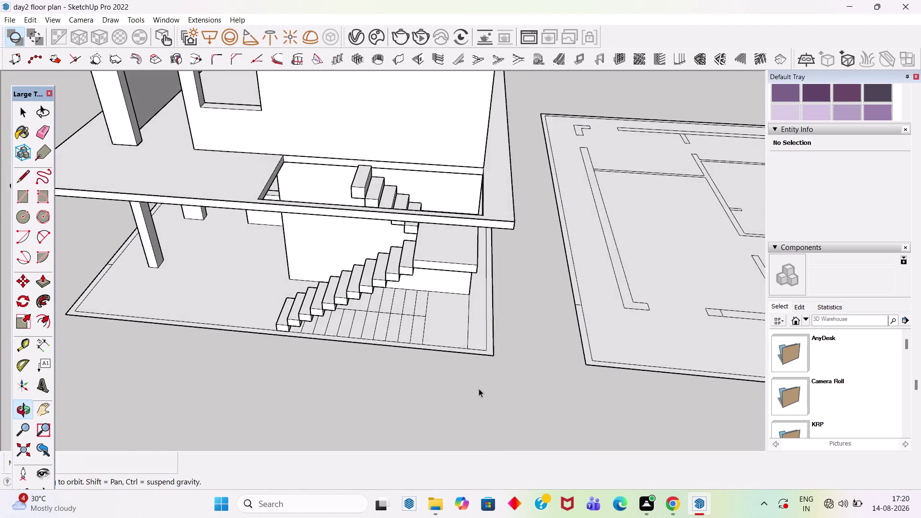
Zoom to the plinth corner under the stairs and place a guide along its edge.
scroll(up, 3)
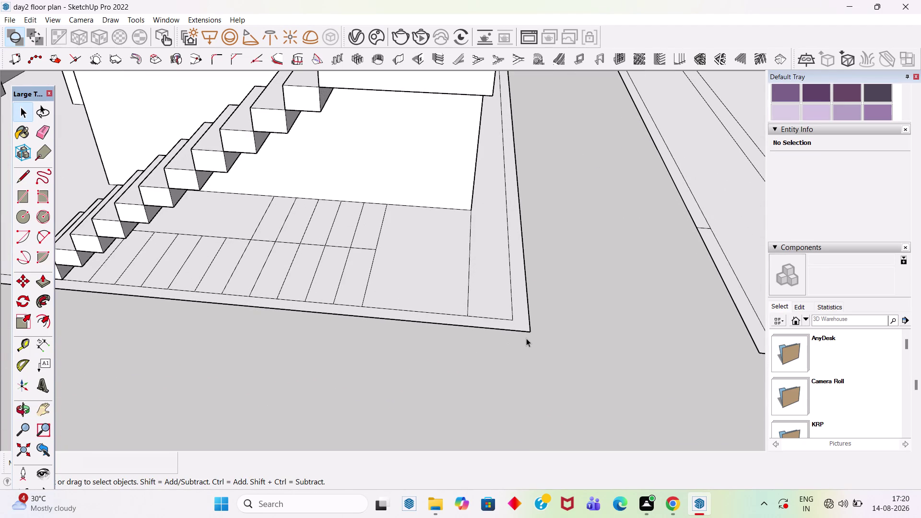
scroll(down, 3)
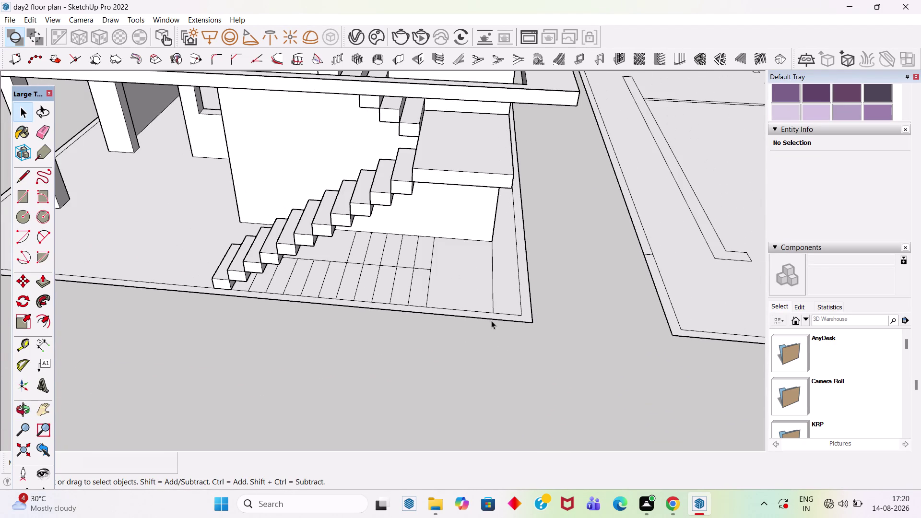
scroll(up, 3)
middle_drag(540, 277, 539, 283)
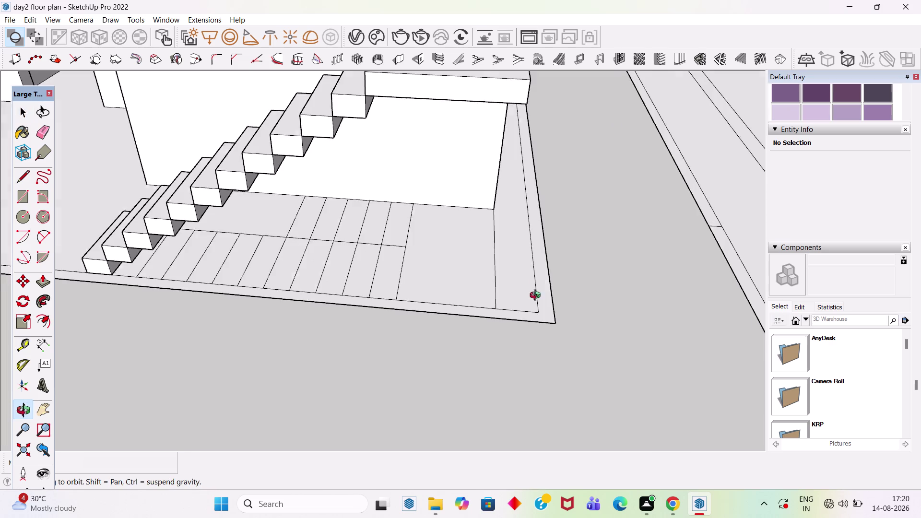
middle_drag(540, 283, 541, 346)
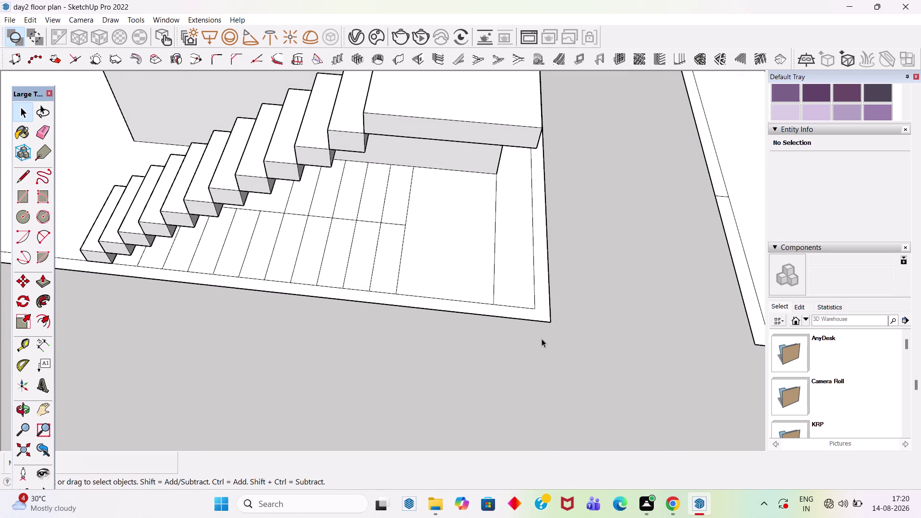
key(t)
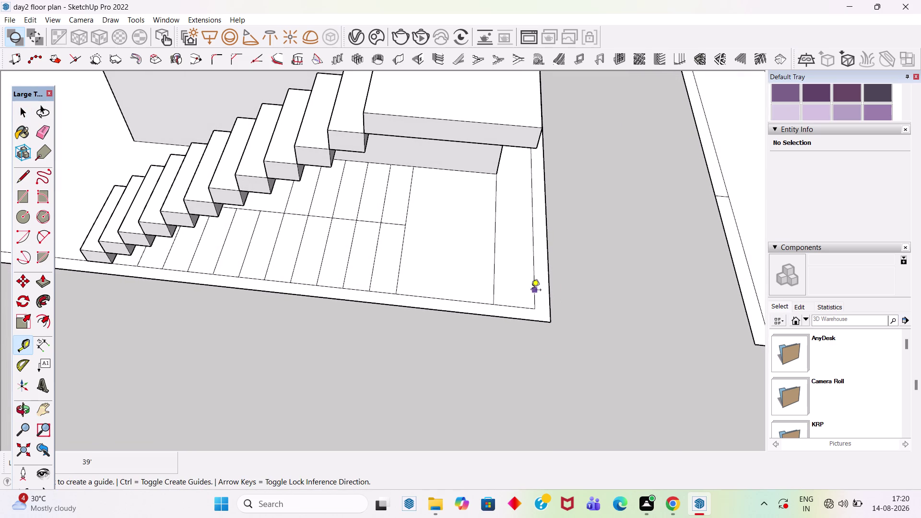
click(535, 292)
click(492, 305)
key(r)
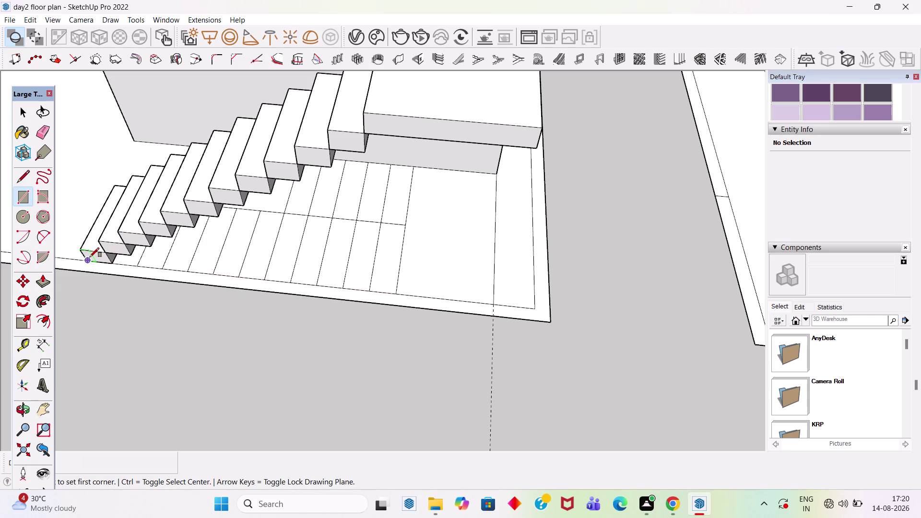
Draw a thin rectangular strip along the stair-side plinth edge.
click(90, 257)
click(494, 316)
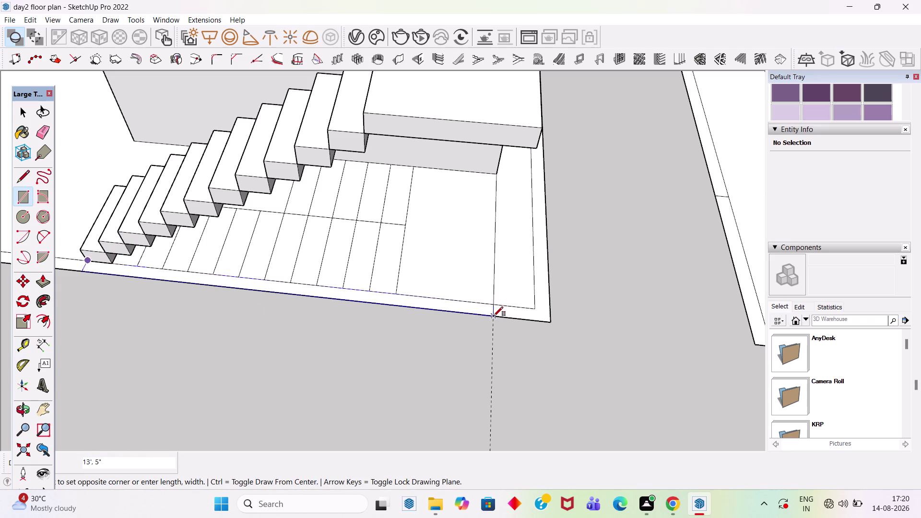
key(Escape)
key(Escape)
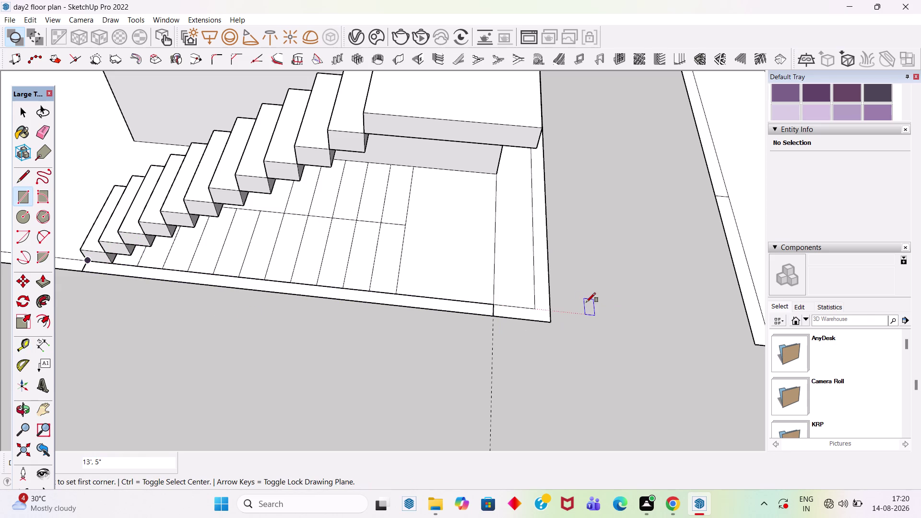
Push/Pull the strip up into a wall reaching the top roof slab.
key(p)
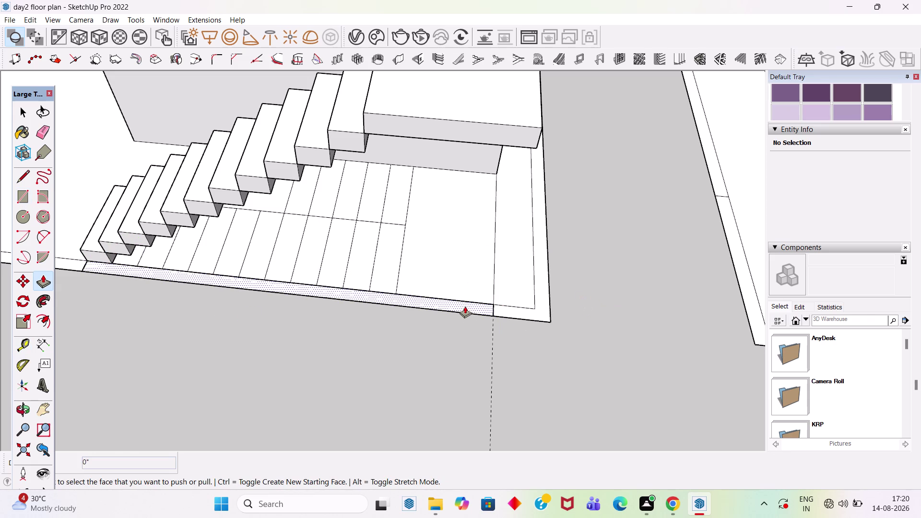
click(469, 309)
click(468, 307)
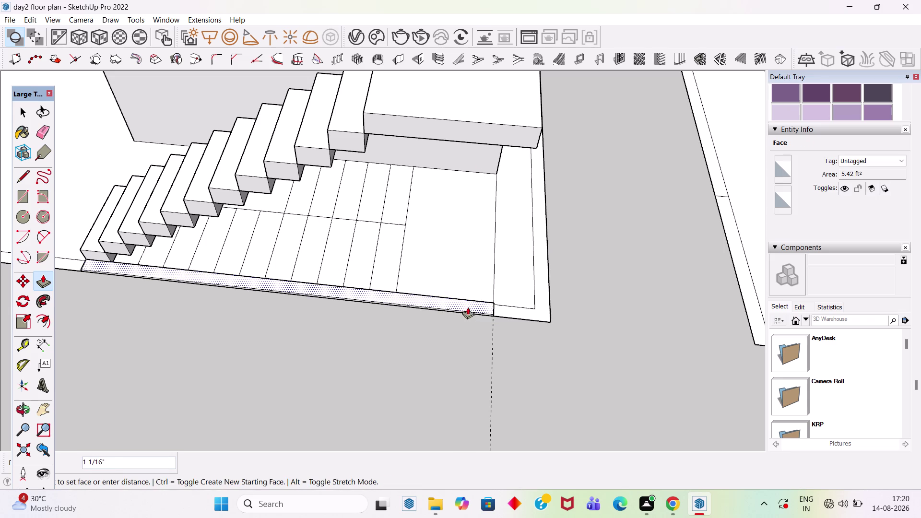
scroll(down, 3)
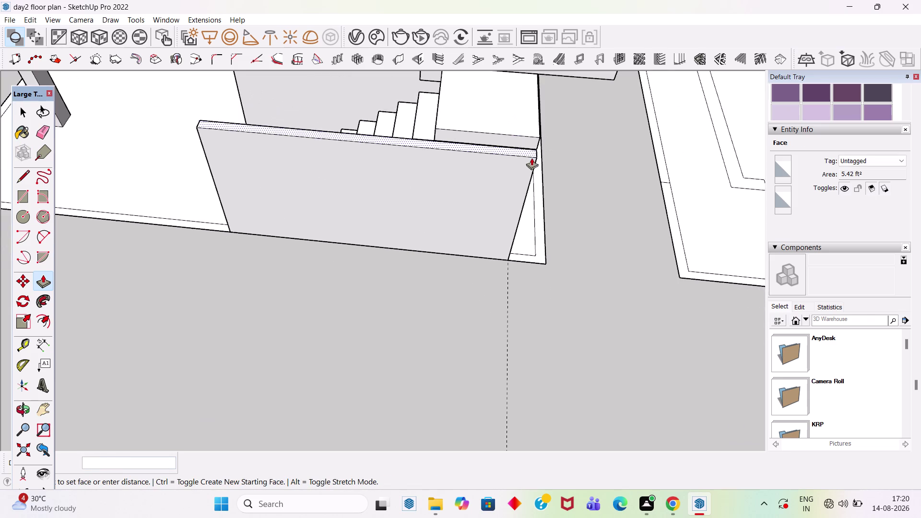
middle_drag(525, 160, 457, 44)
scroll(down, 3)
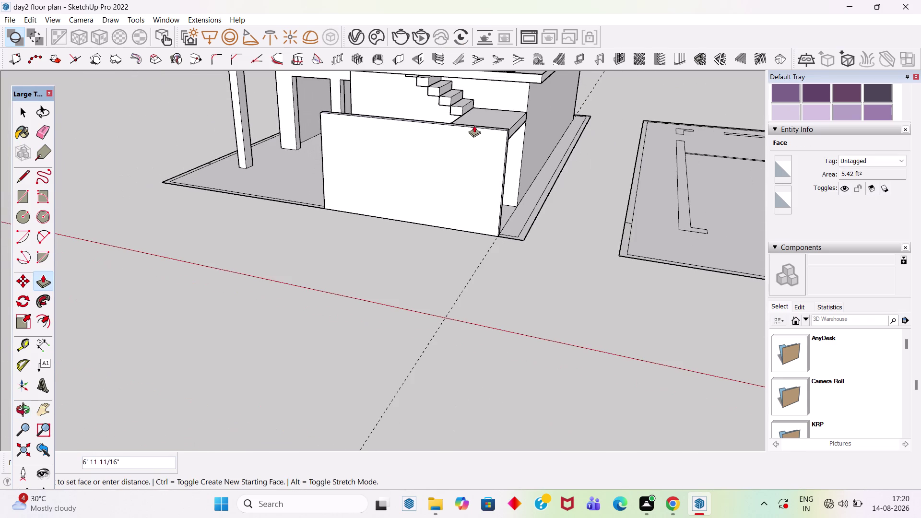
scroll(down, 3)
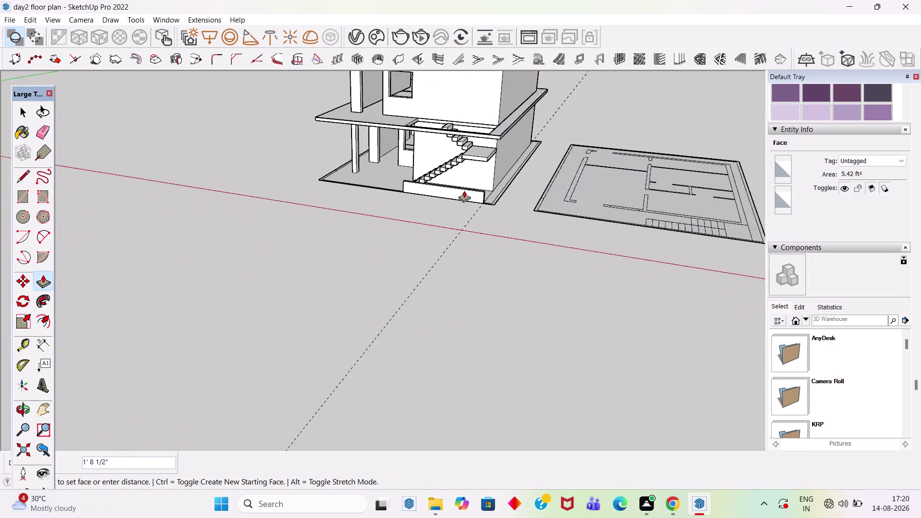
scroll(down, 3)
scroll(up, 3)
scroll(down, 3)
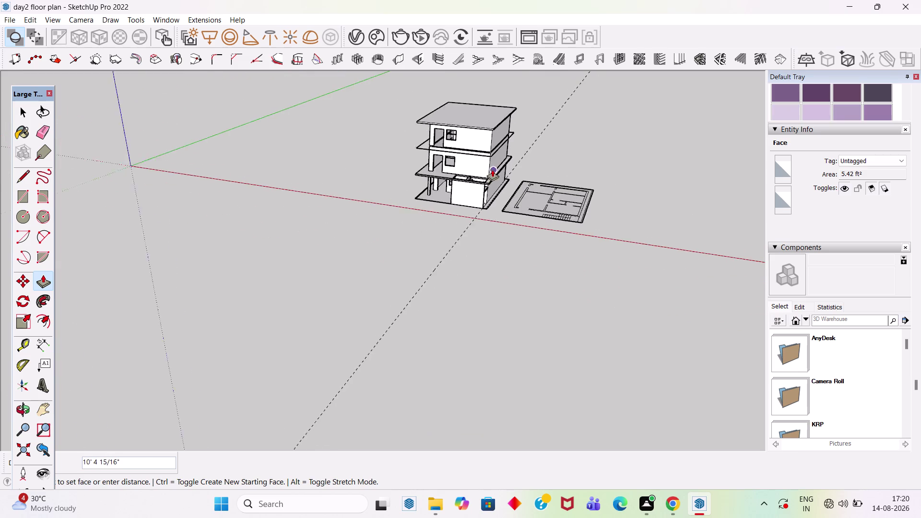
scroll(up, 3)
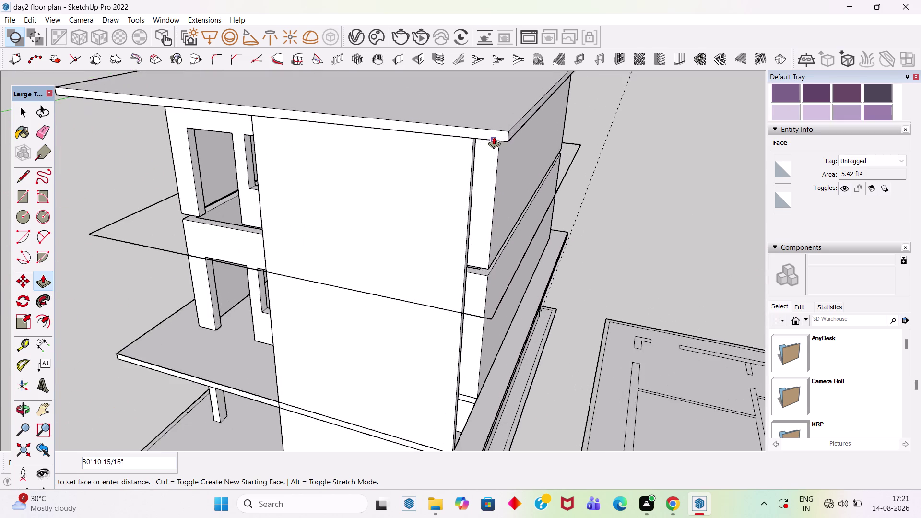
scroll(up, 3)
click(499, 129)
Extend the wall's top face 3' higher above the roof slab.
middle_drag(489, 119, 484, 192)
scroll(up, 3)
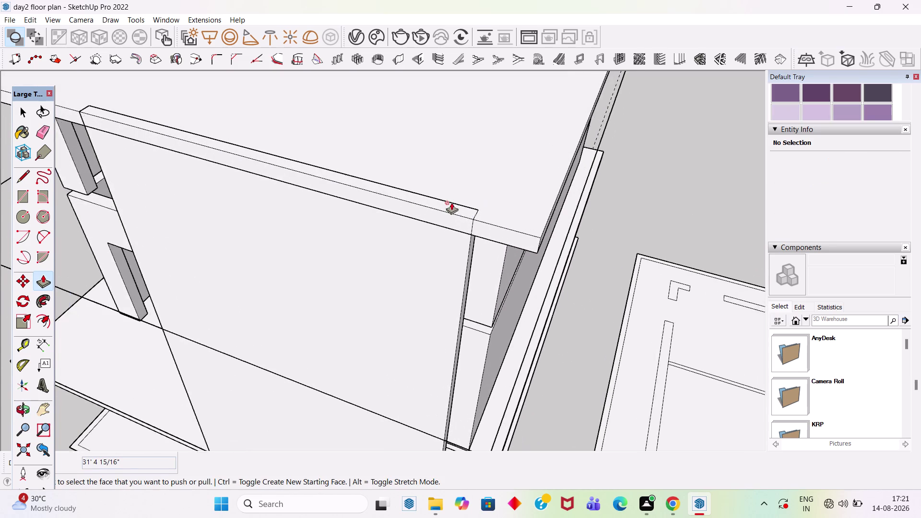
click(461, 213)
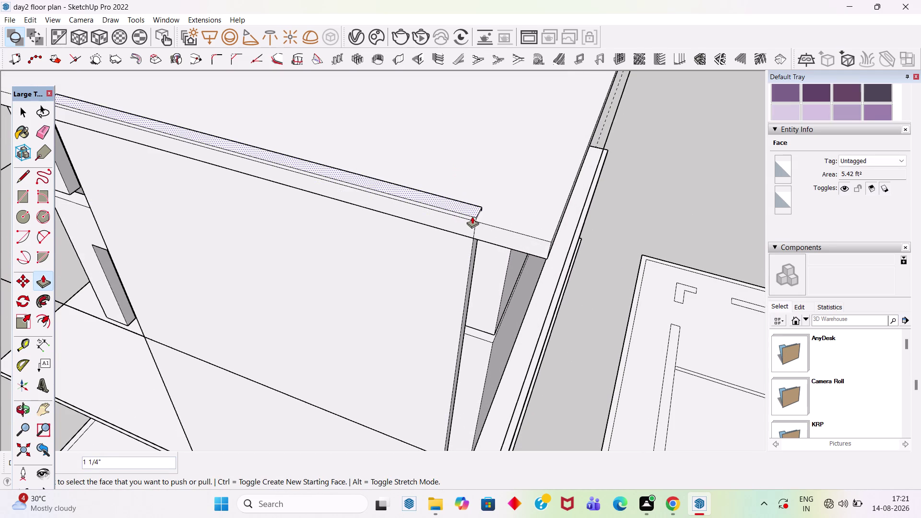
key(ctrl+z)
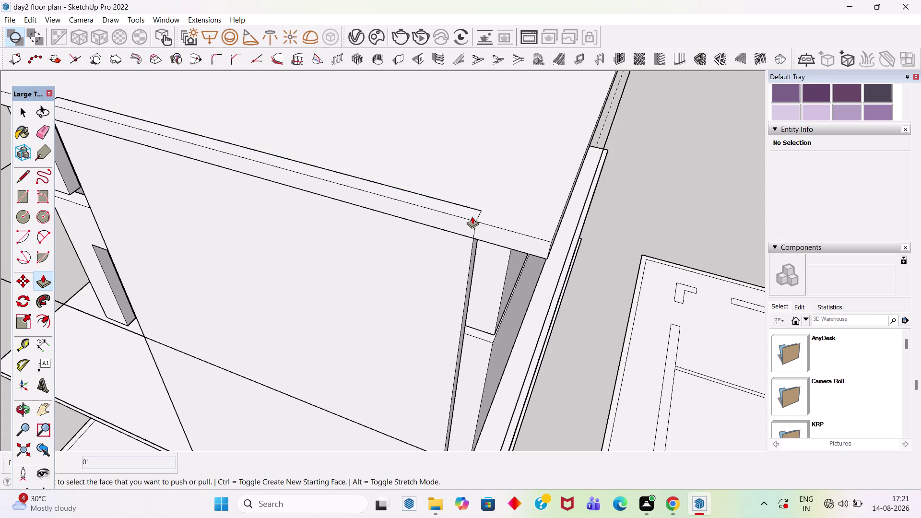
click(473, 216)
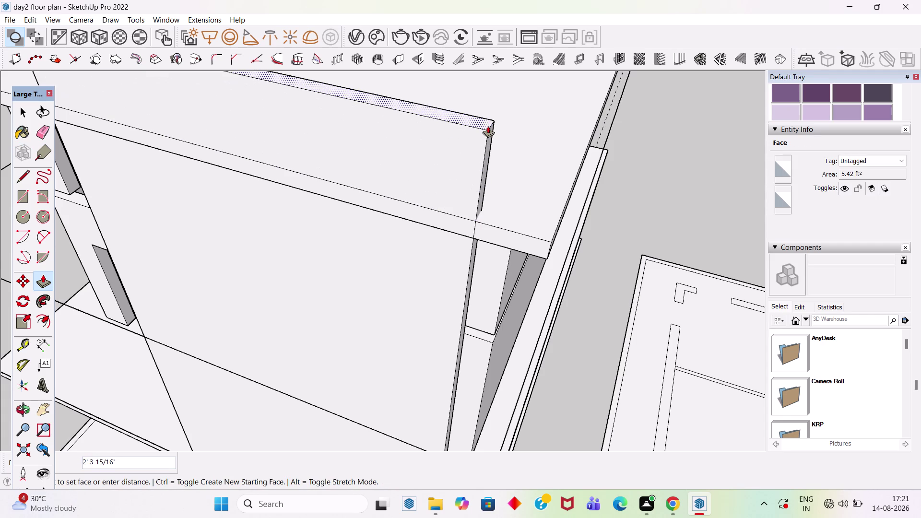
key(3)
key(apostrophe)
key(Return)
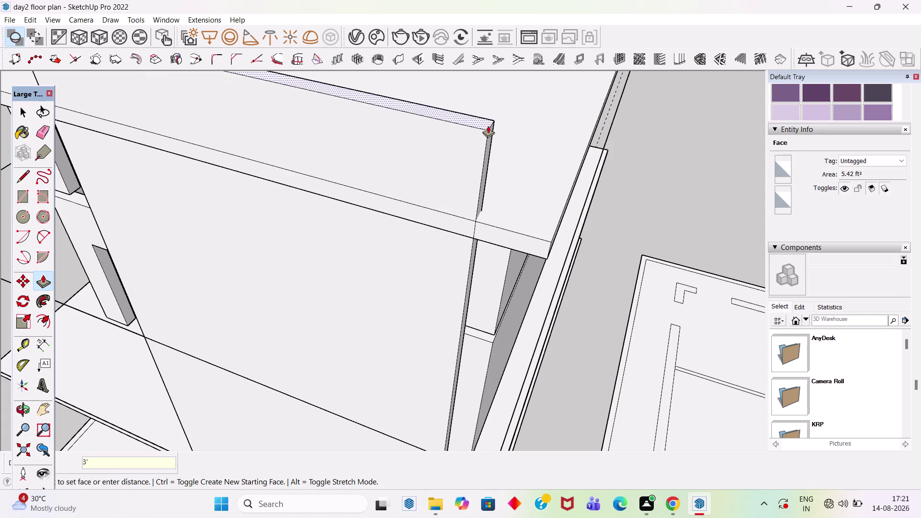
scroll(down, 3)
middle_drag(497, 320, 506, 200)
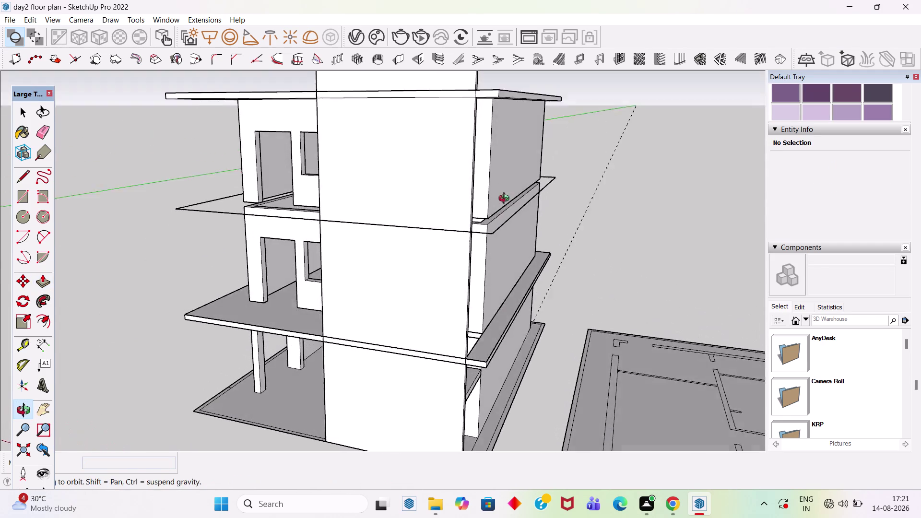
middle_drag(506, 199, 508, 189)
scroll(down, 3)
scroll(down, 3)
middle_drag(475, 308, 589, 217)
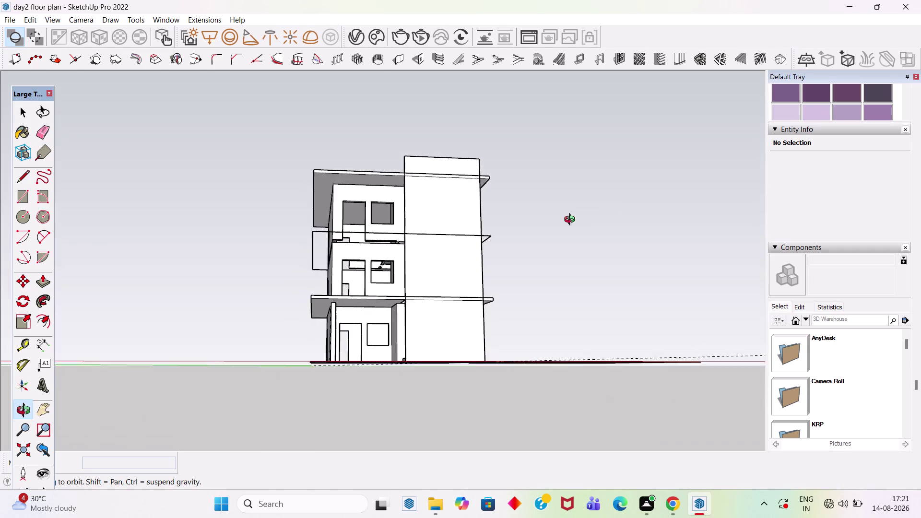
middle_drag(589, 217, 616, 287)
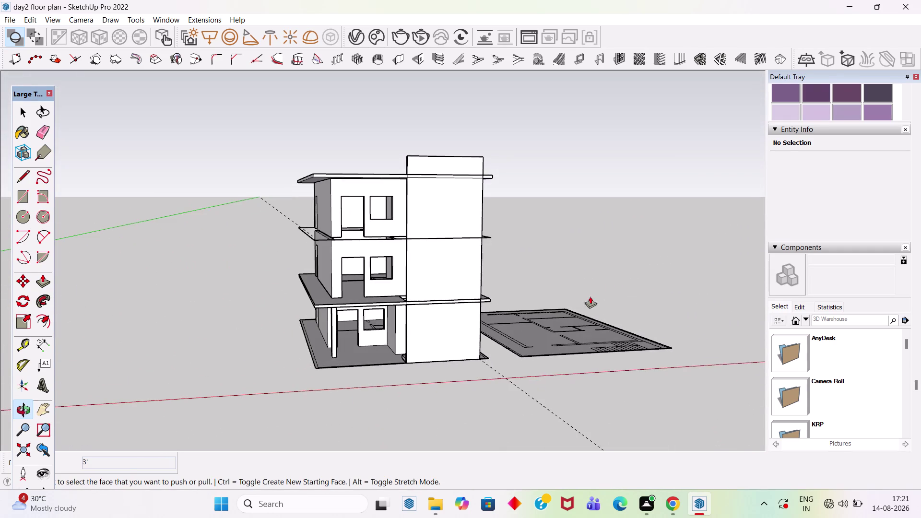
scroll(up, 3)
scroll(down, 3)
middle_drag(456, 333, 426, 300)
click(550, 251)
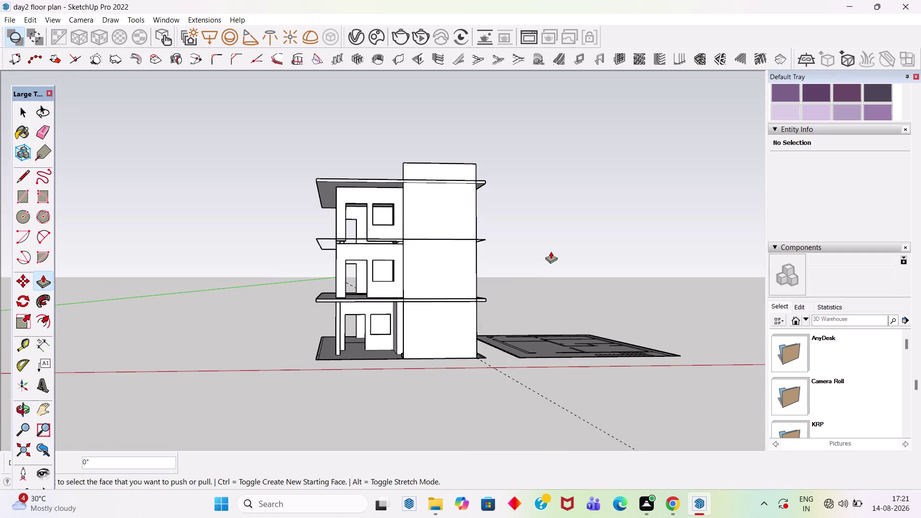
scroll(up, 3)
middle_drag(547, 268, 146, 374)
scroll(up, 3)
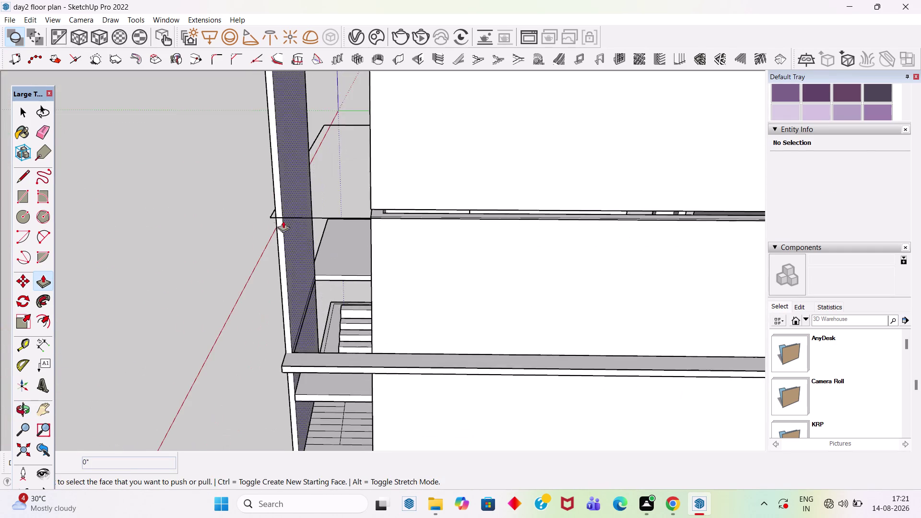
scroll(up, 3)
middle_drag(295, 231, 374, 318)
scroll(up, 3)
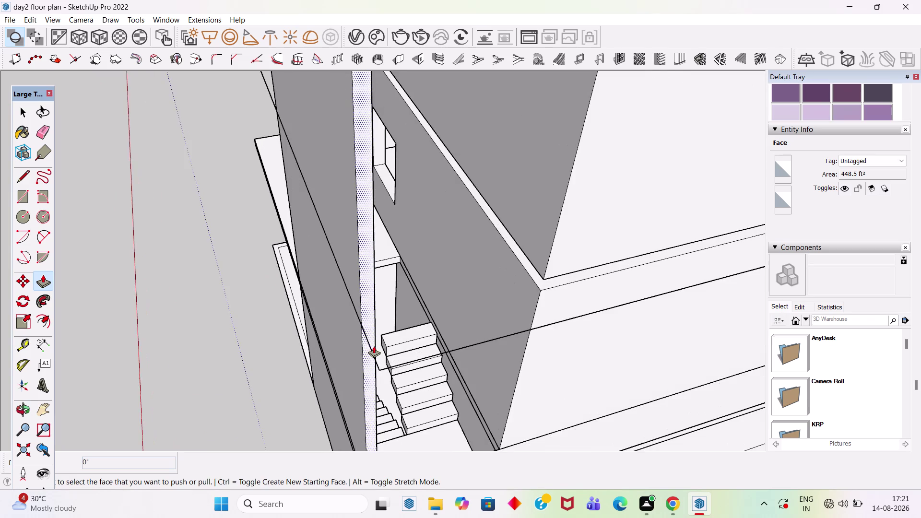
scroll(up, 3)
middle_click(381, 348)
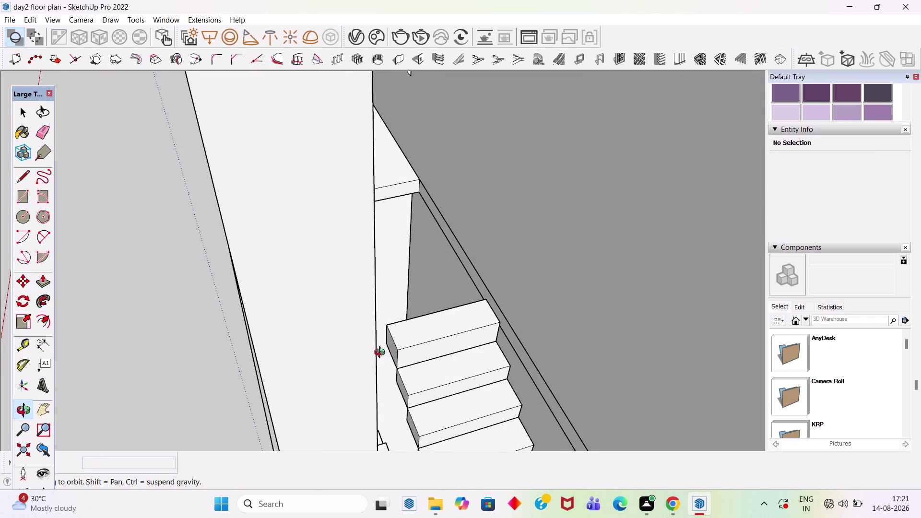
scroll(down, 3)
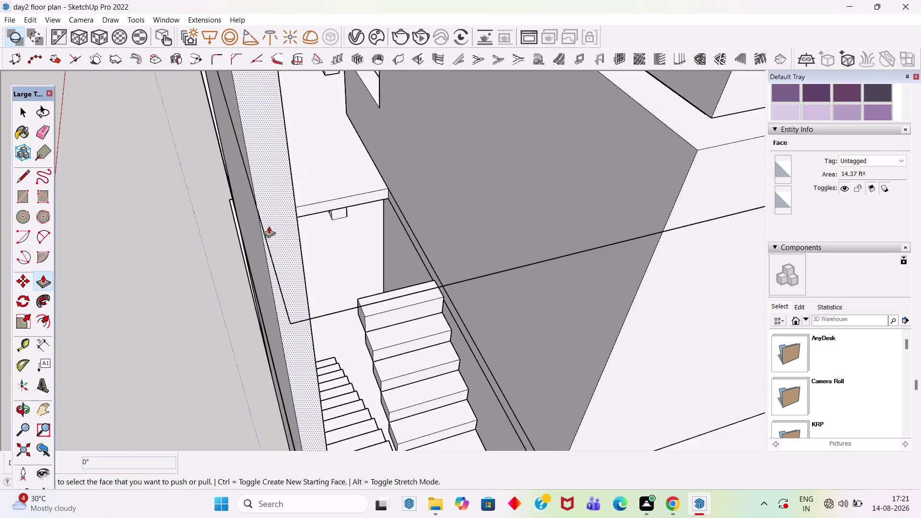
scroll(down, 3)
scroll(down, 3)
middle_drag(312, 234, 485, 192)
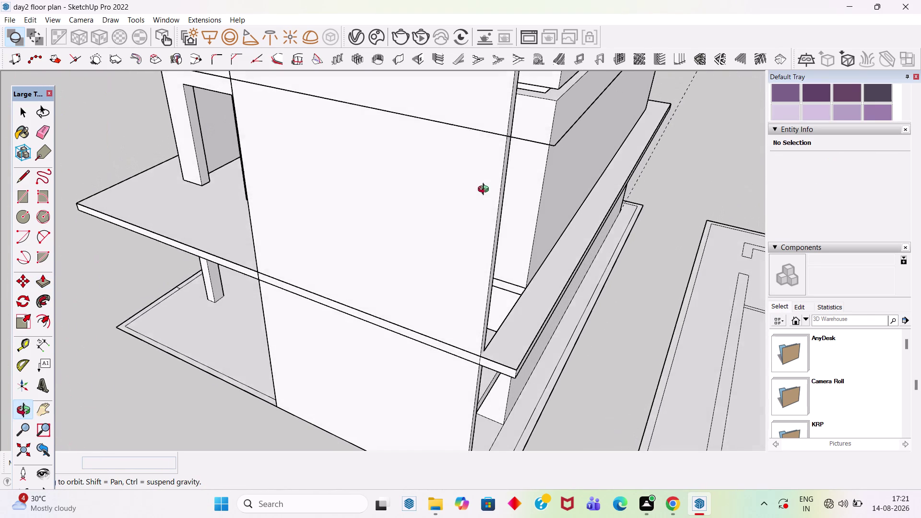
middle_drag(485, 192, 486, 188)
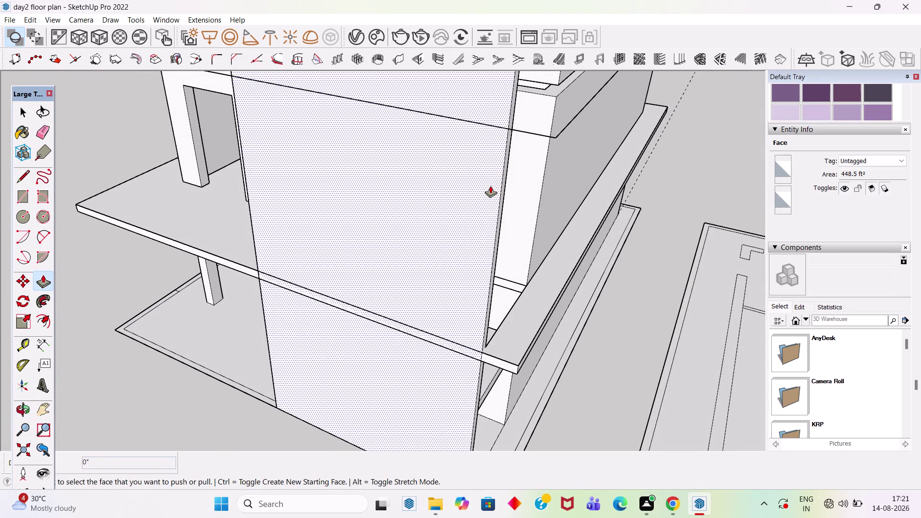
scroll(down, 3)
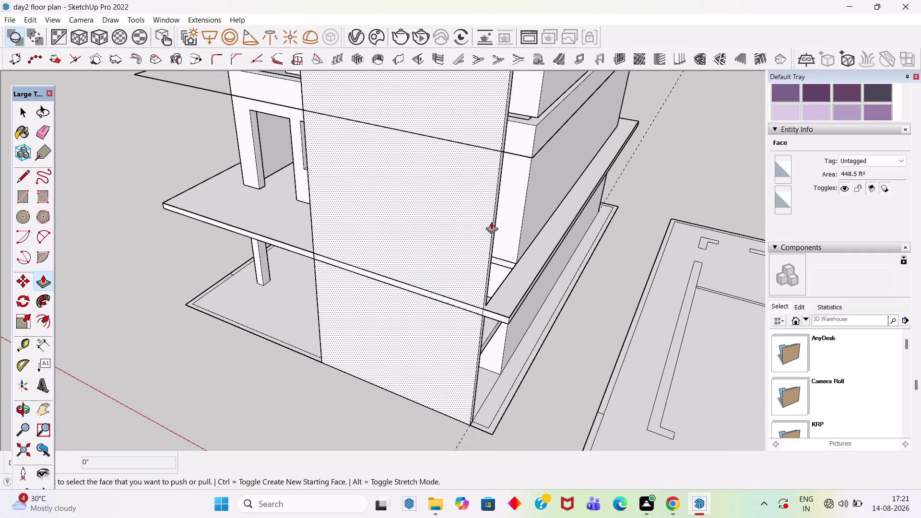
scroll(down, 3)
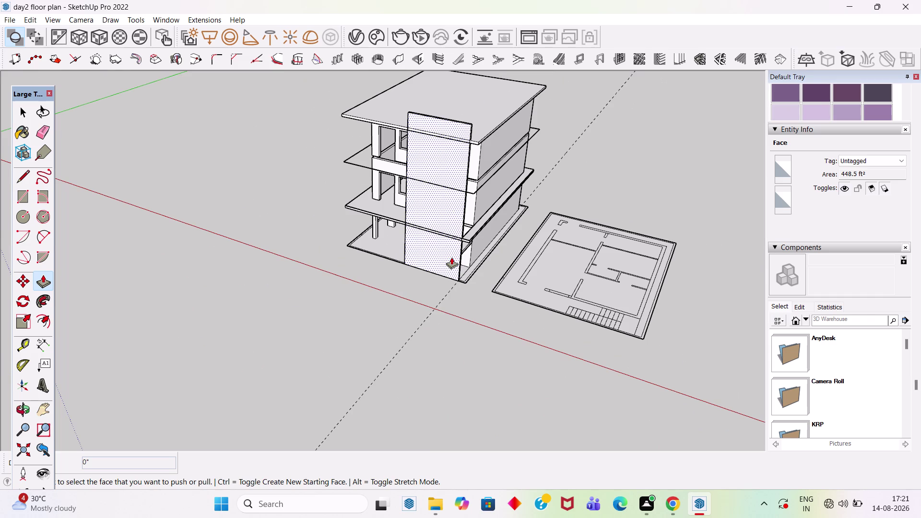
Select the narrow ledge's face and long edge at the wall joint.
key(space)
scroll(up, 3)
scroll(down, 3)
double_click(480, 255)
scroll(up, 3)
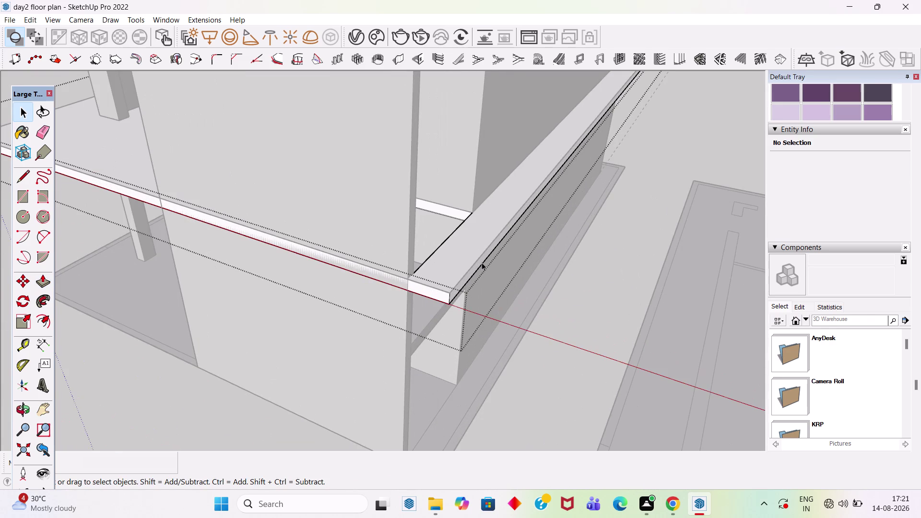
click(482, 262)
scroll(up, 3)
click(458, 284)
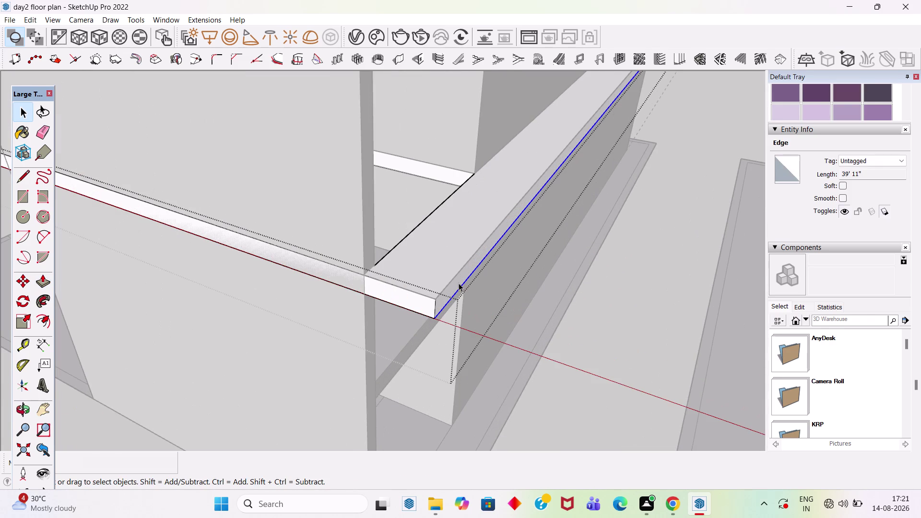
Push the narrow ledge face back to where it meets the wall.
key(p)
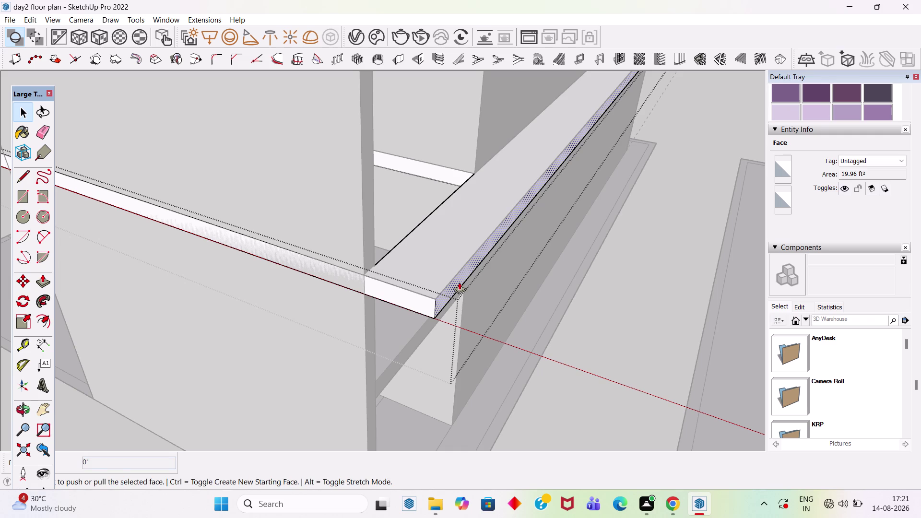
click(435, 281)
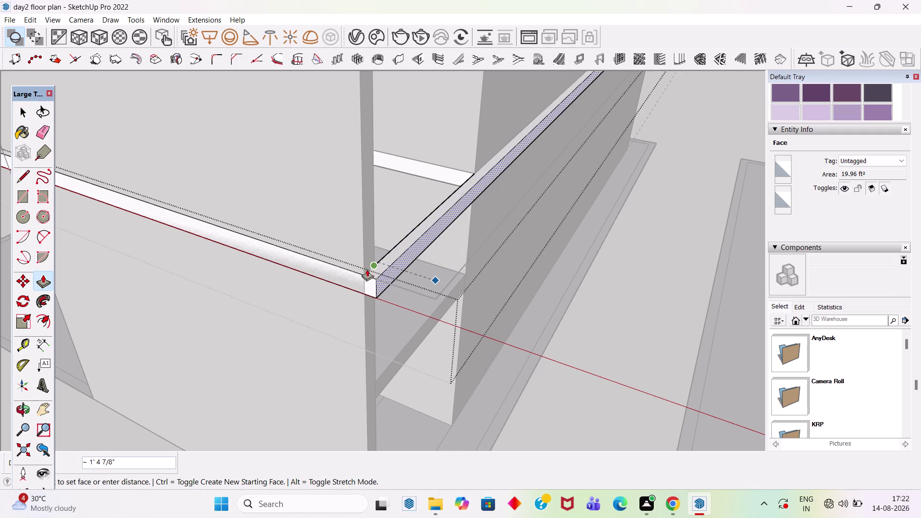
scroll(up, 3)
click(357, 233)
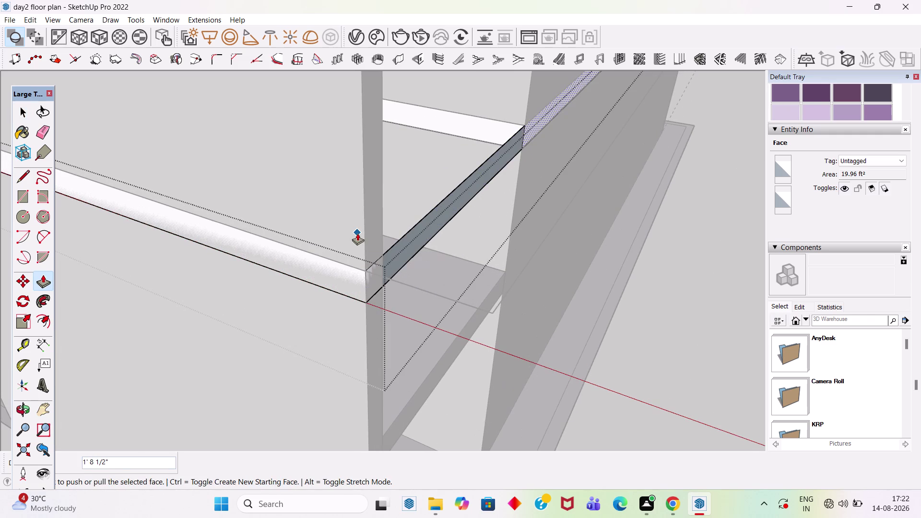
scroll(down, 3)
key(space)
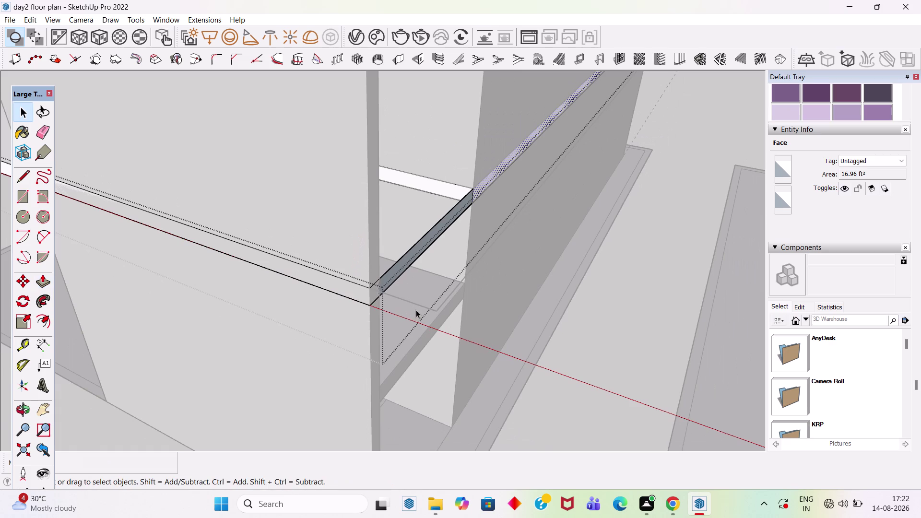
Erase the two leftover edges at the ledge-wall joint and inspect it.
key(e)
scroll(up, 3)
click(429, 232)
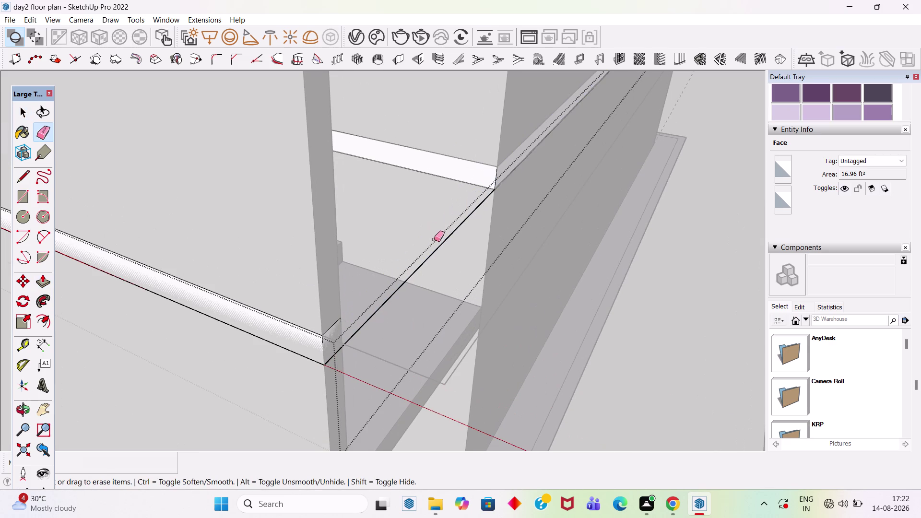
click(440, 247)
scroll(down, 3)
scroll(up, 3)
scroll(down, 3)
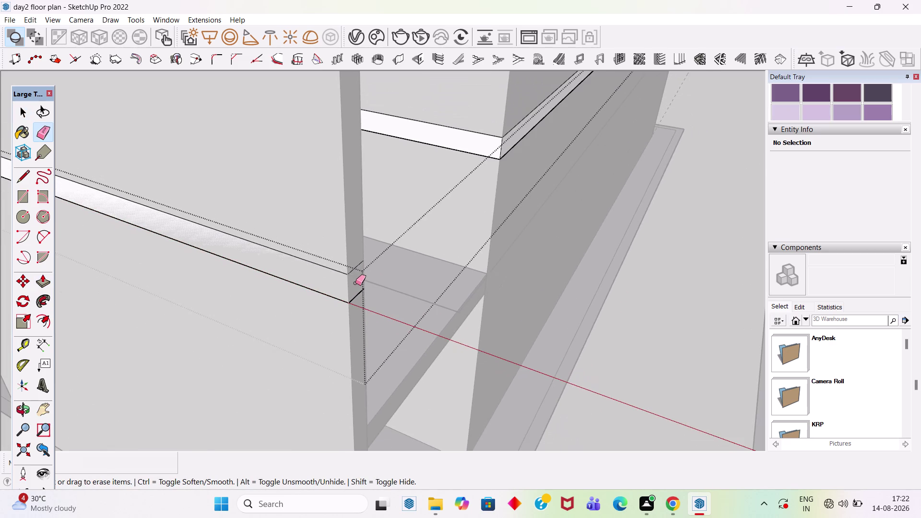
scroll(down, 3)
scroll(down, 3)
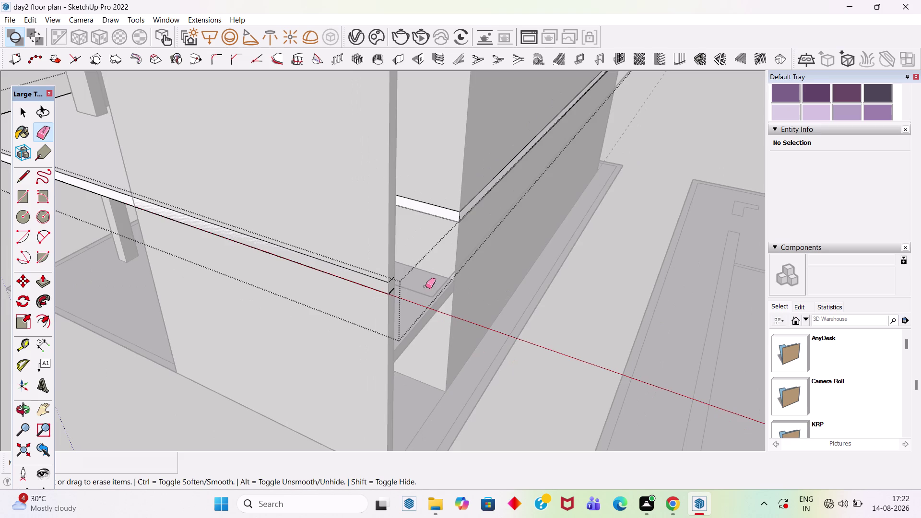
scroll(up, 3)
scroll(down, 3)
middle_drag(379, 243, 127, 213)
scroll(up, 3)
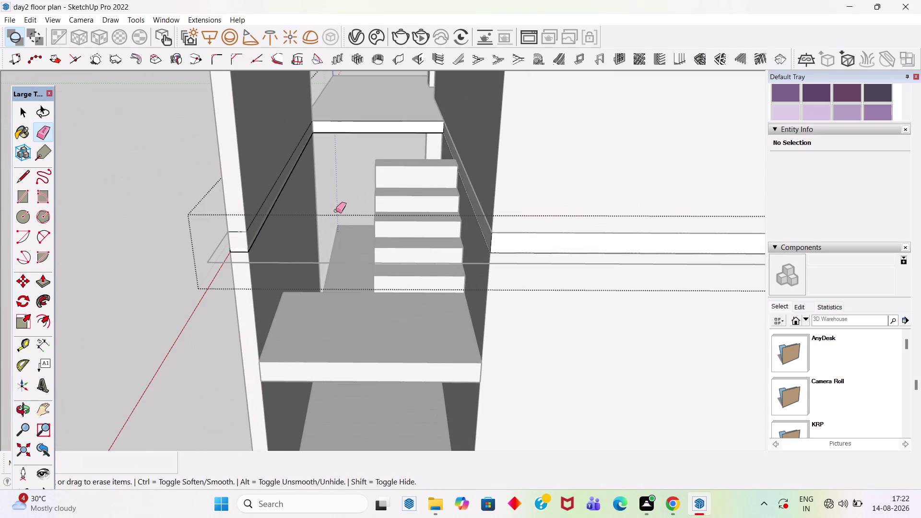
key(space)
scroll(up, 3)
Draw a vertical line at the wall corner, splitting the slab edge face.
middle_drag(277, 229, 410, 226)
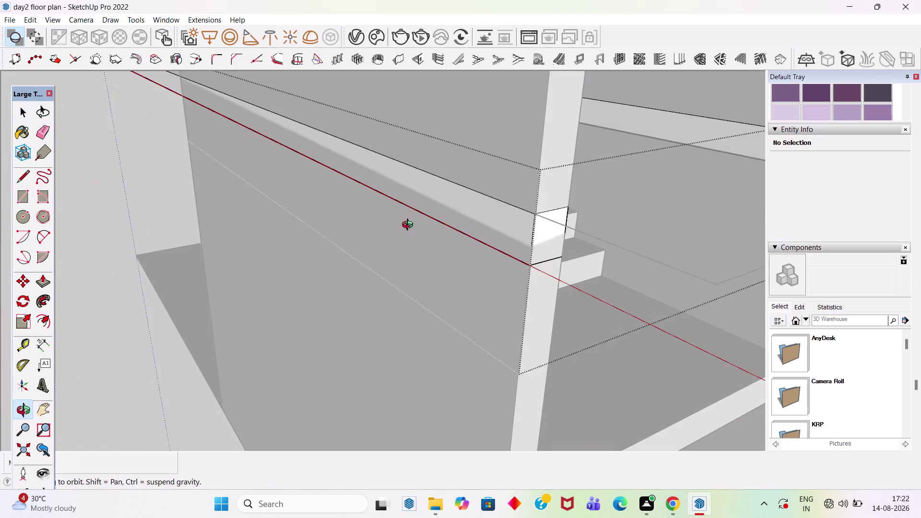
middle_drag(410, 226, 408, 224)
click(461, 208)
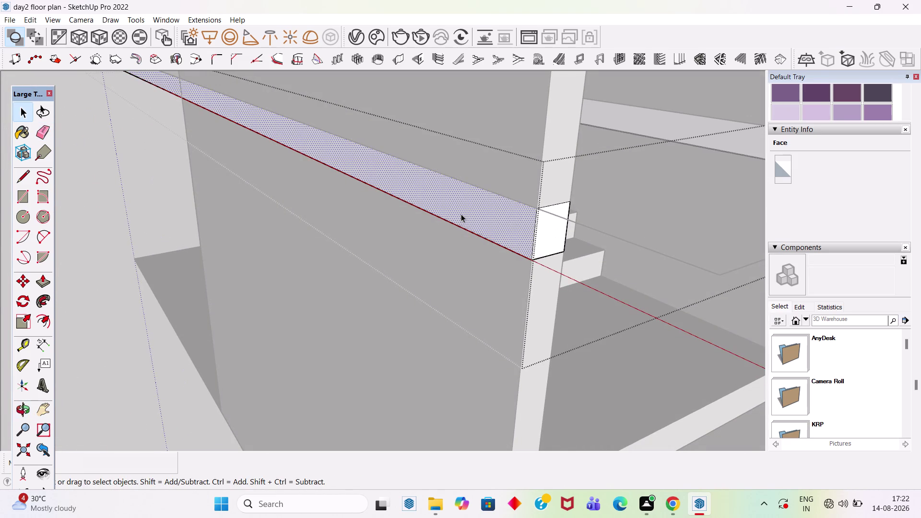
scroll(down, 3)
middle_drag(366, 205, 721, 221)
scroll(down, 3)
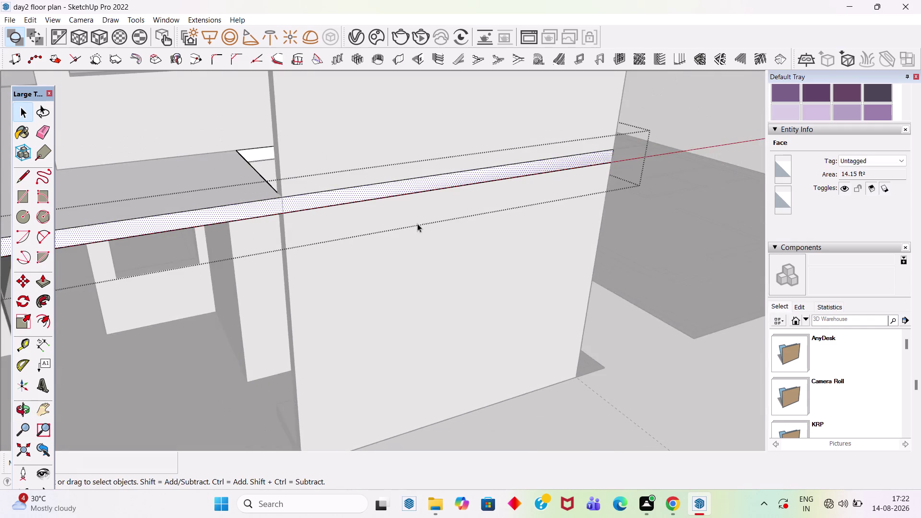
scroll(up, 3)
key(l)
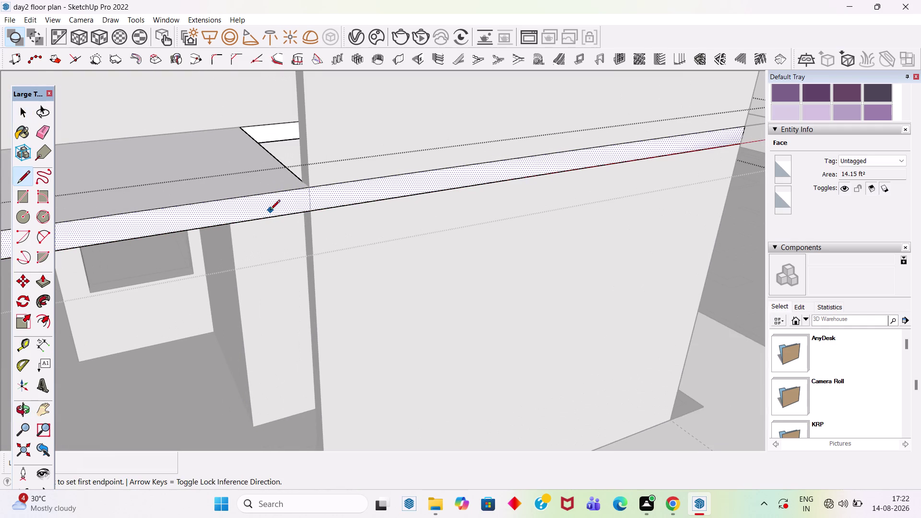
click(309, 212)
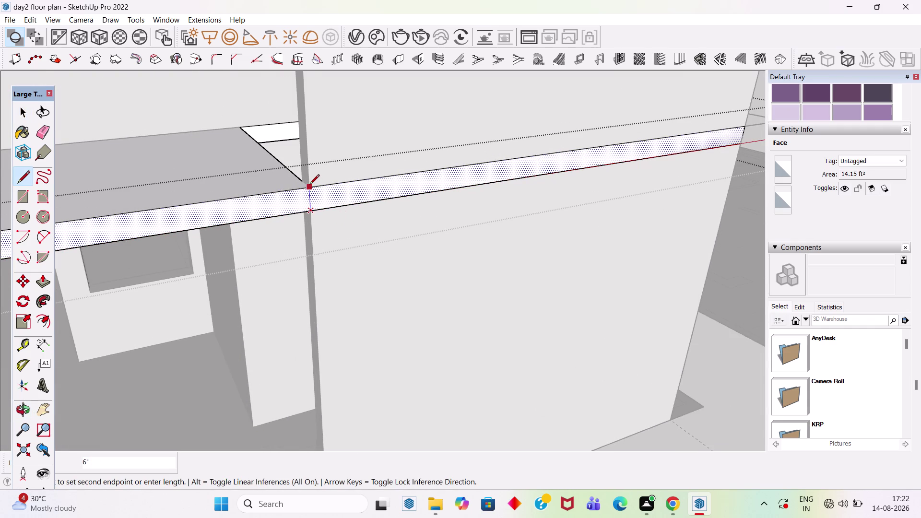
click(309, 185)
key(space)
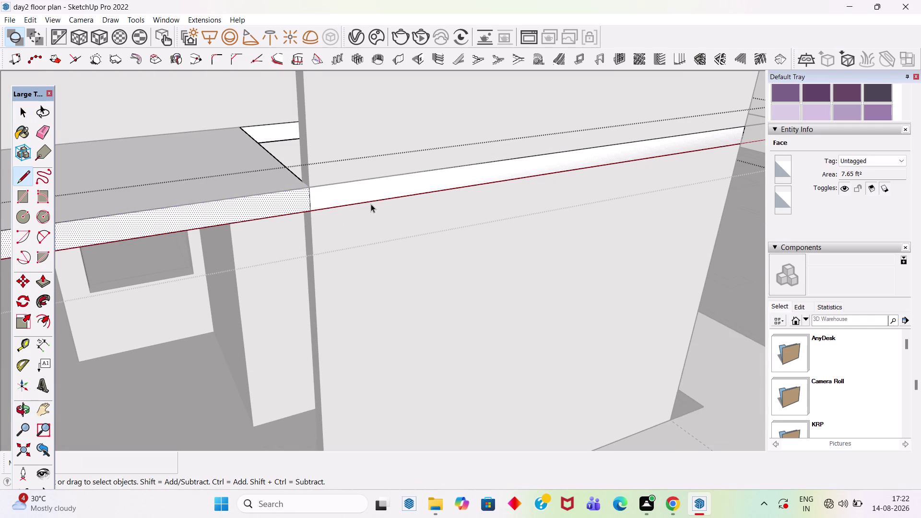
Push the right-hand slab segment back flush with the wall face.
key(p)
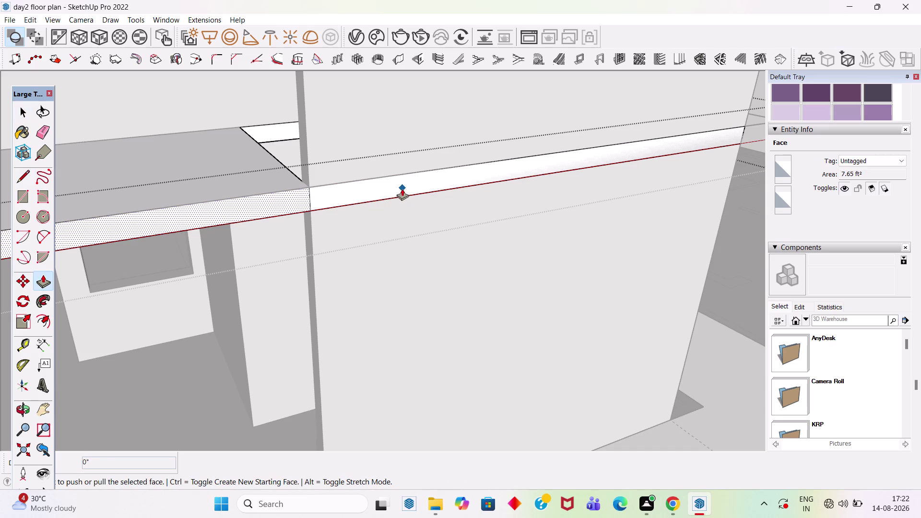
drag(402, 189, 401, 184)
key(grave)
key(Escape)
key(Escape)
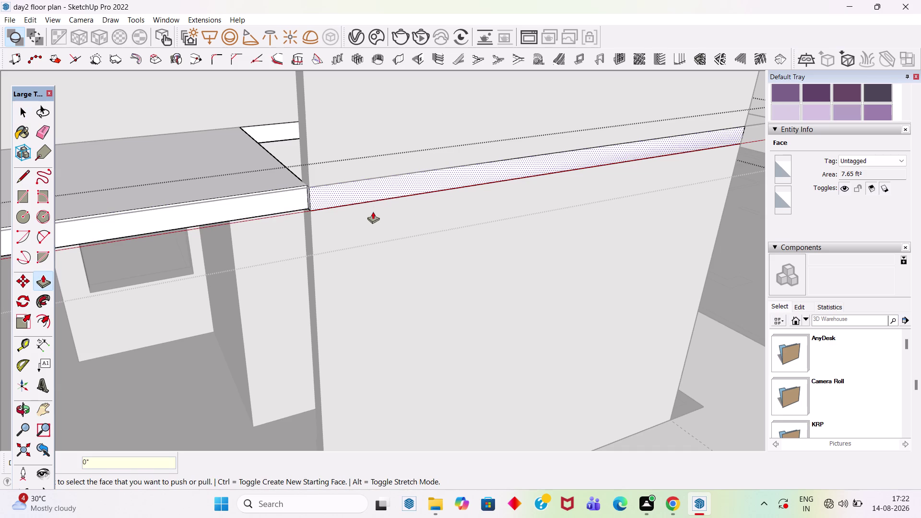
key(ctrl+z)
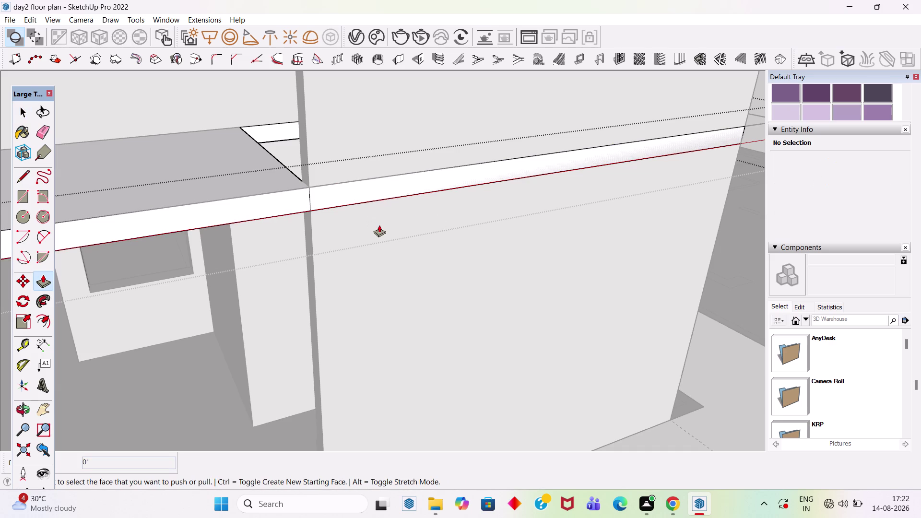
click(378, 191)
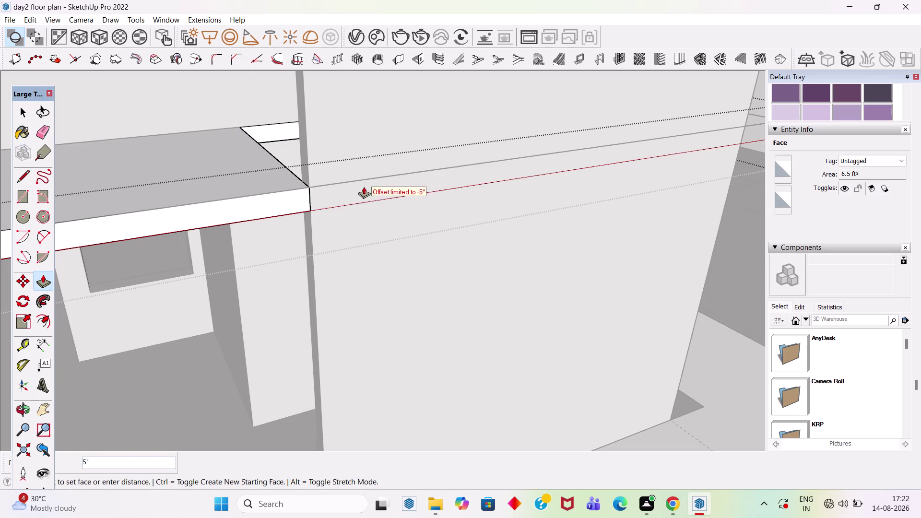
click(298, 147)
key(space)
scroll(down, 3)
middle_drag(477, 196, 322, 182)
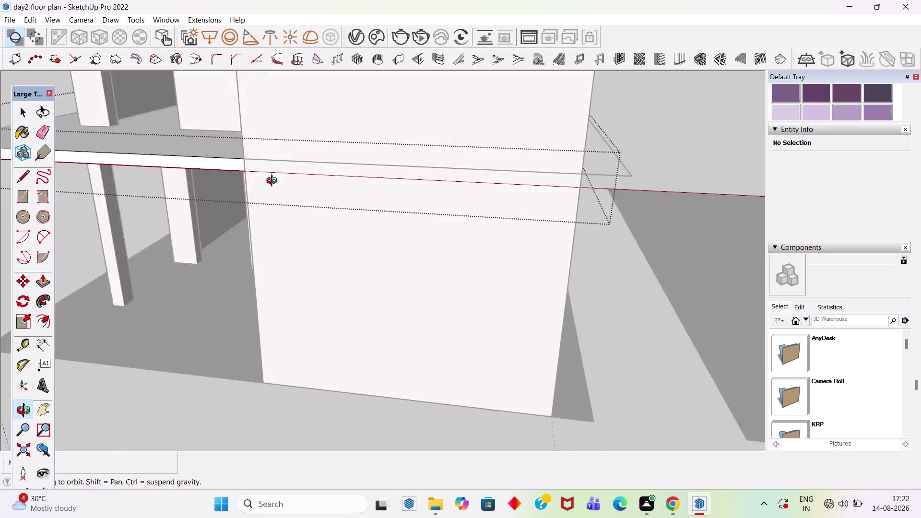
Orbit from the stair opening around to the slab corner beside the wall.
middle_drag(322, 181, 131, 192)
scroll(up, 3)
scroll(down, 3)
middle_drag(463, 233, 350, 224)
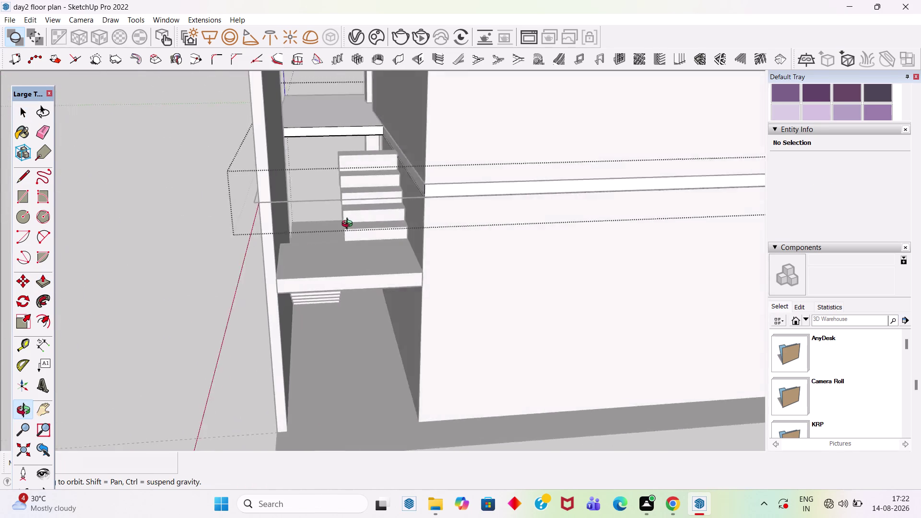
middle_drag(350, 225, 364, 250)
key(Escape)
click(219, 178)
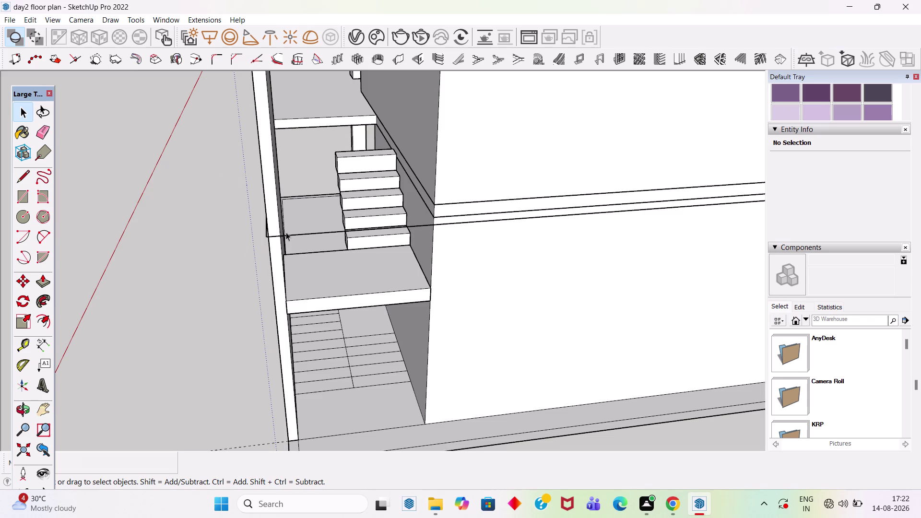
scroll(up, 3)
double_click(302, 227)
scroll(down, 3)
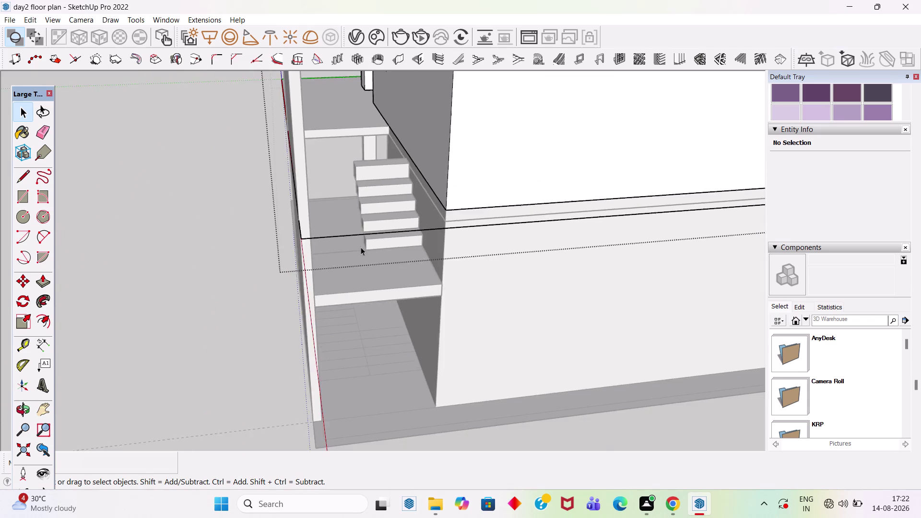
middle_drag(361, 248, 636, 227)
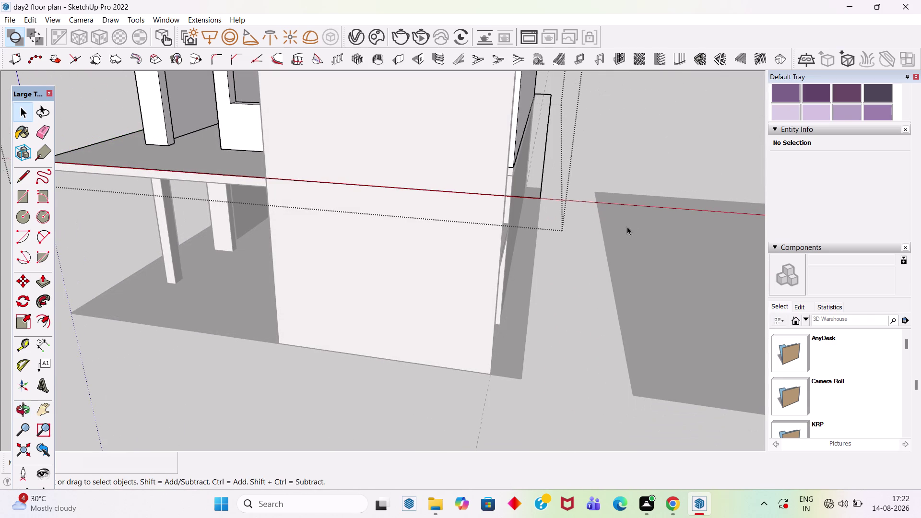
Erase the three stray edge pieces beside the slab corner.
key(e)
click(541, 191)
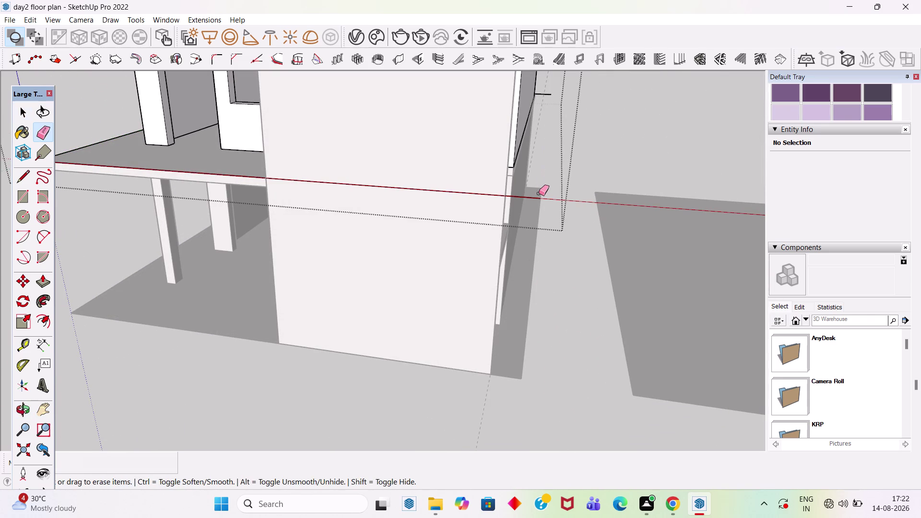
click(546, 93)
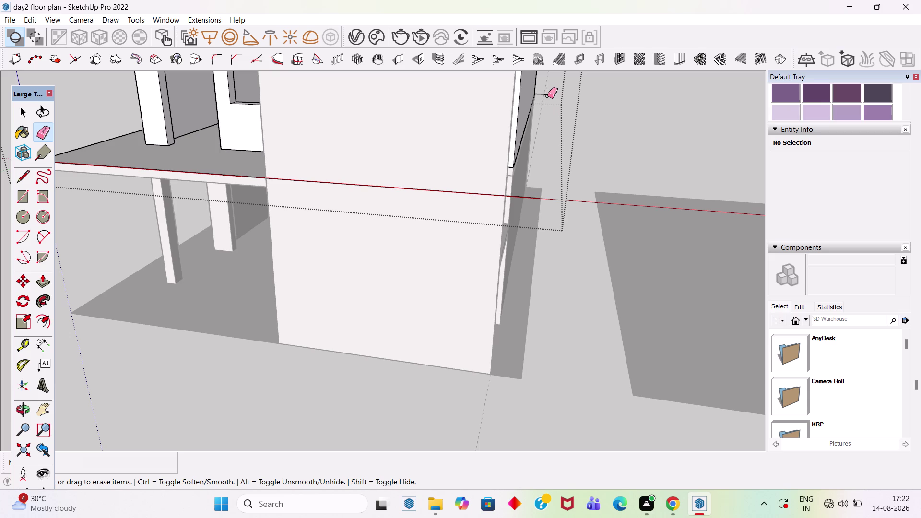
click(547, 96)
scroll(down, 3)
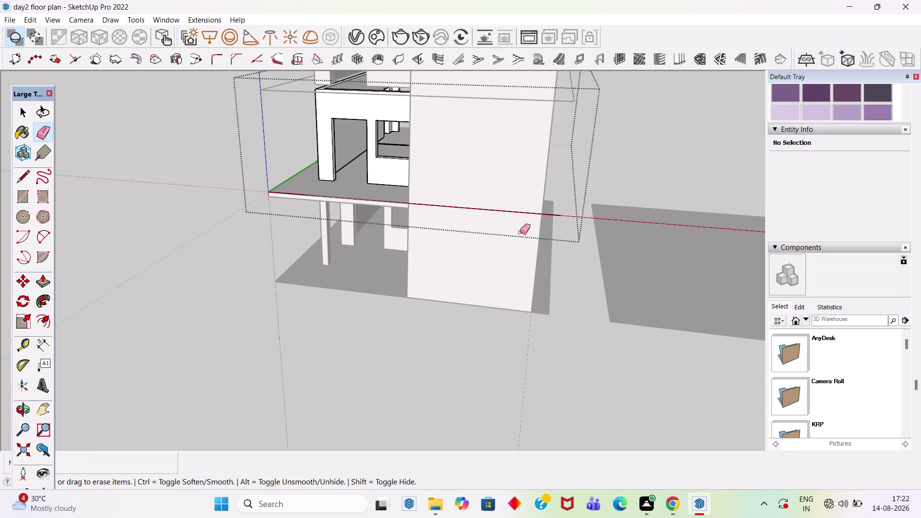
Orbit around the side of the house to inspect the staircase.
middle_drag(487, 248, 255, 334)
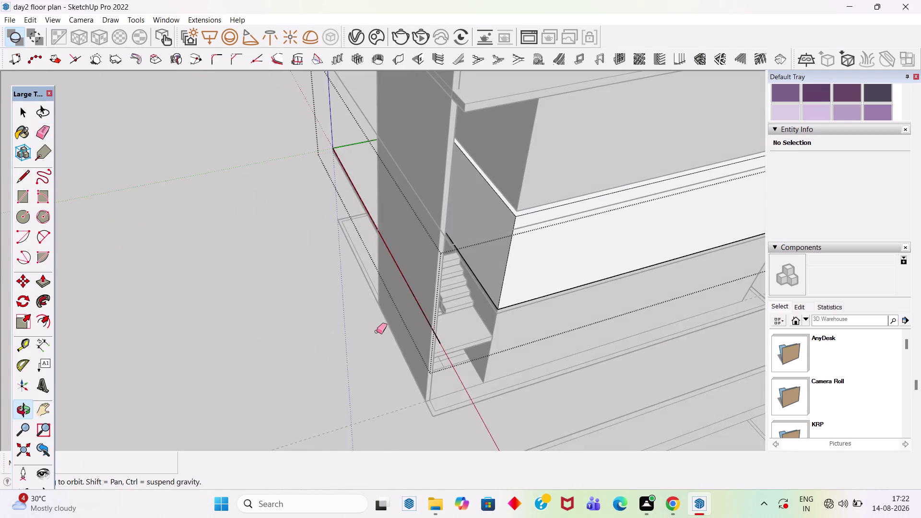
scroll(up, 3)
middle_drag(481, 318, 352, 231)
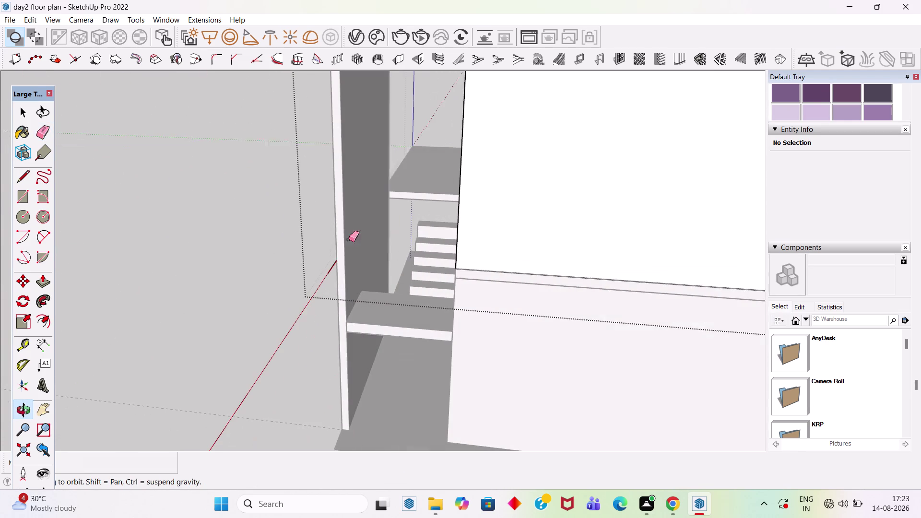
middle_drag(352, 231, 351, 233)
click(333, 268)
scroll(down, 3)
middle_drag(462, 253, 590, 272)
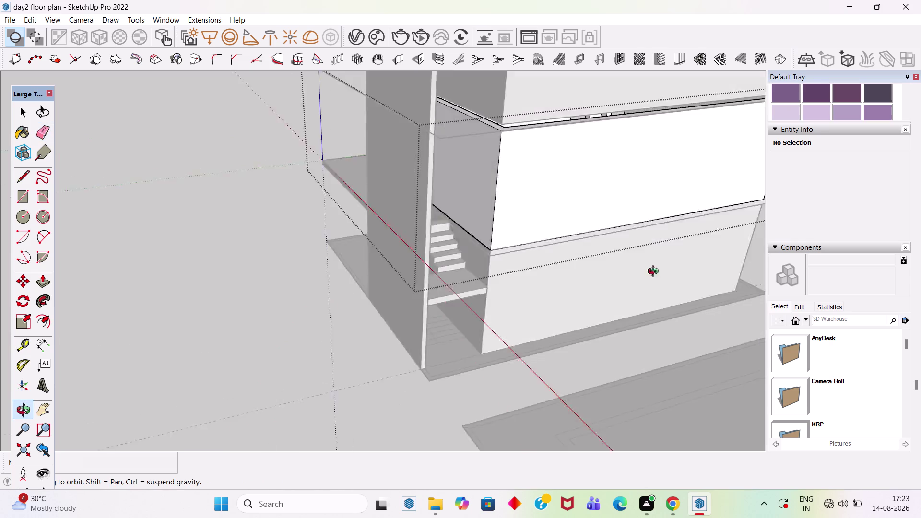
middle_drag(590, 272, 839, 235)
key(space)
click(608, 197)
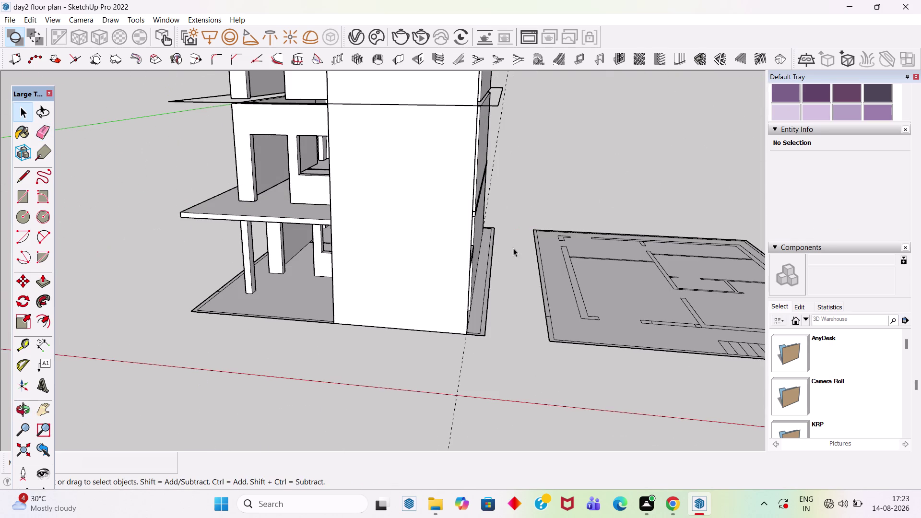
Orbit up the side of the house and open the top-floor group for editing.
middle_drag(496, 253, 406, 193)
scroll(up, 3)
scroll(down, 3)
scroll(down, 3)
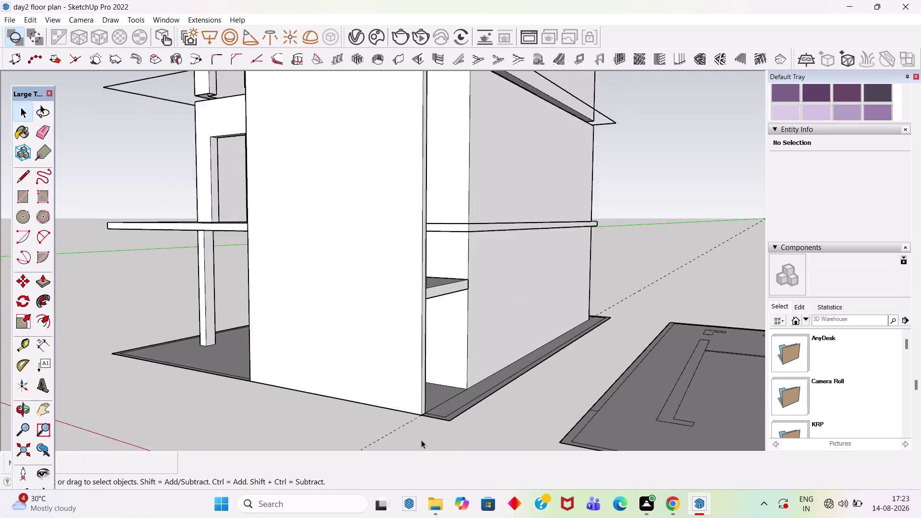
scroll(down, 3)
scroll(down, 3)
scroll(up, 3)
middle_drag(453, 214, 466, 300)
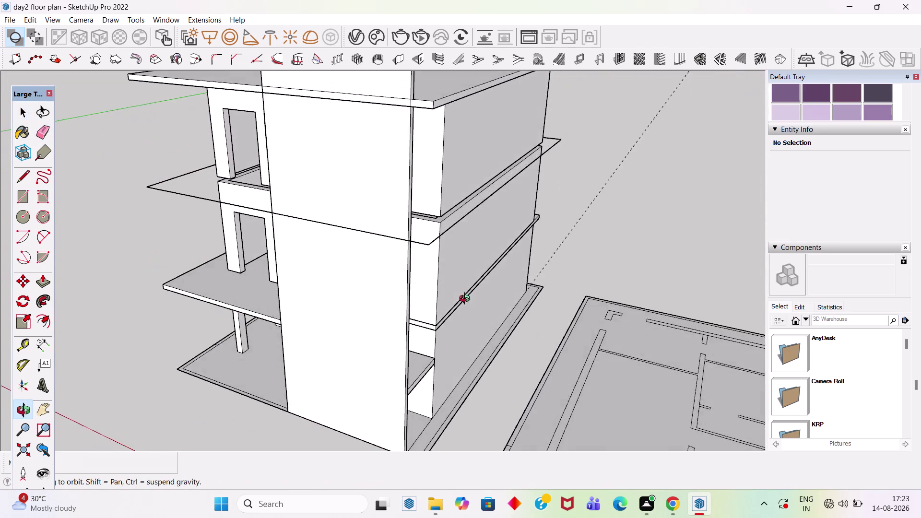
middle_drag(467, 300, 463, 254)
double_click(418, 213)
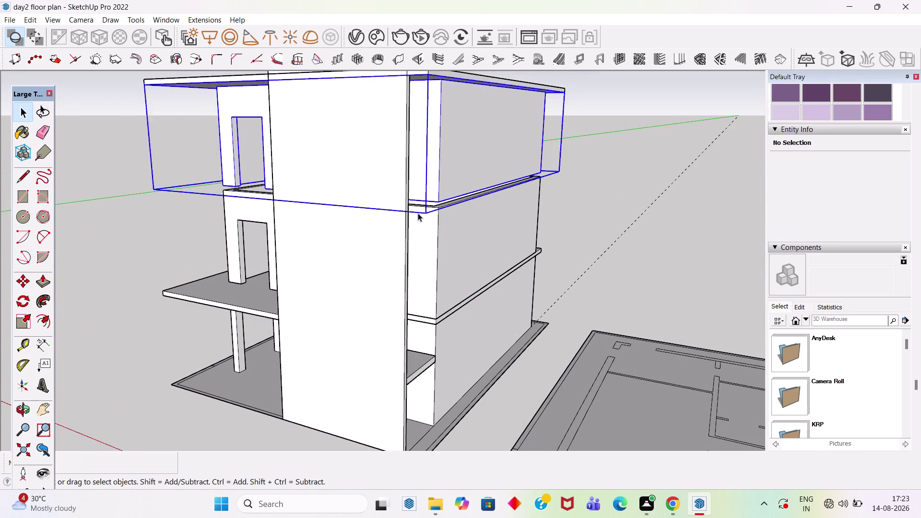
Erase the stray edges along the upper slab and near the top corner.
middle_drag(441, 214, 450, 314)
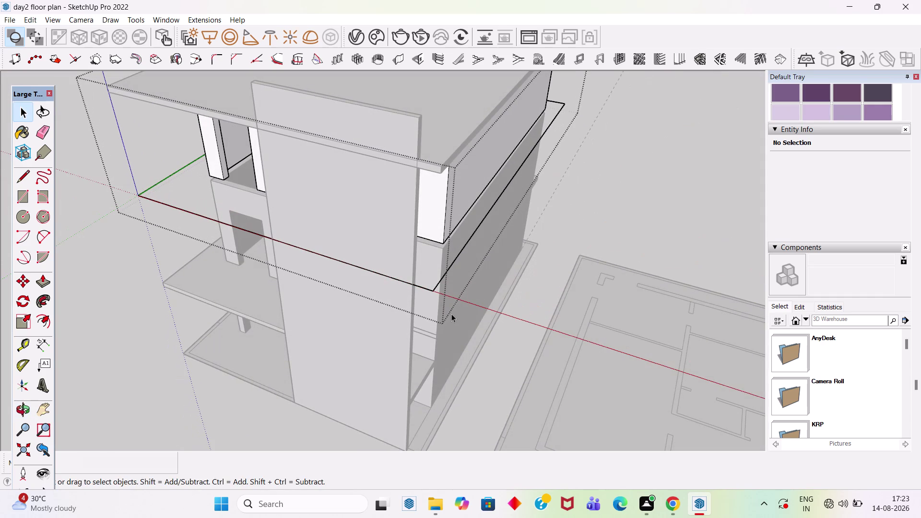
key(r)
key(e)
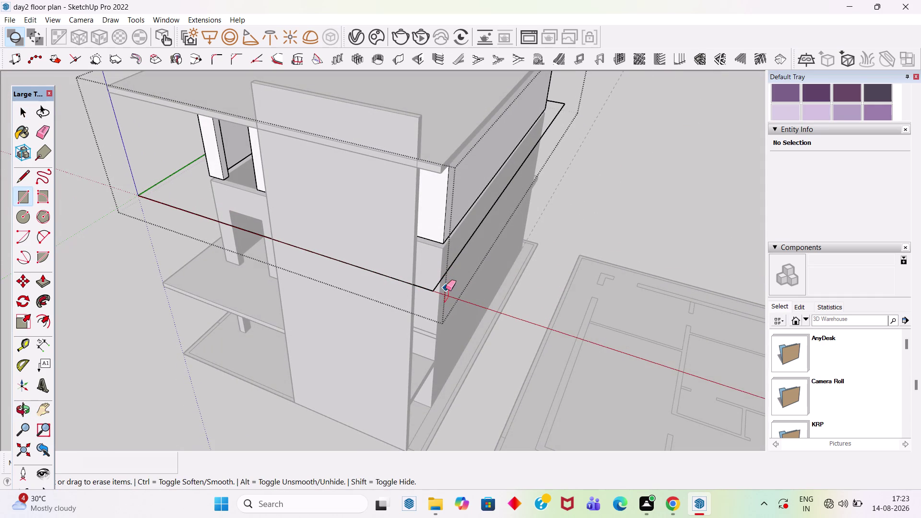
click(439, 282)
click(423, 288)
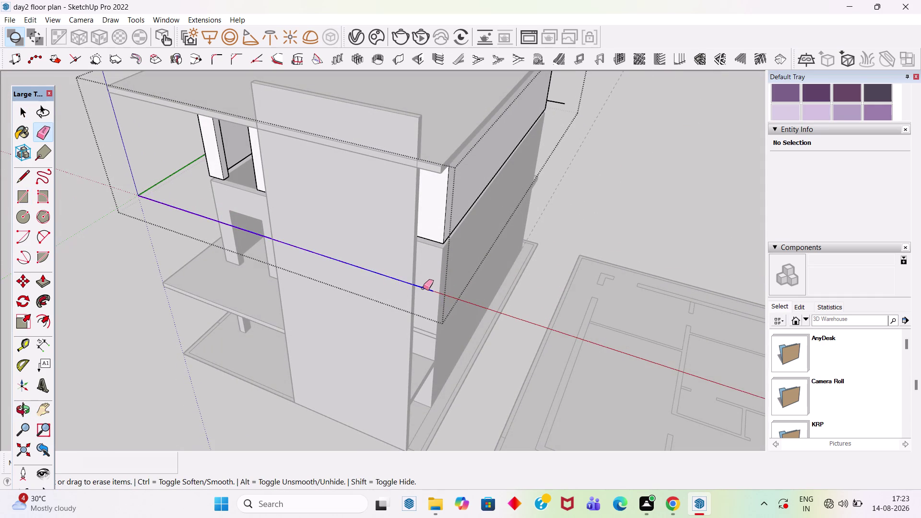
drag(564, 103, 561, 98)
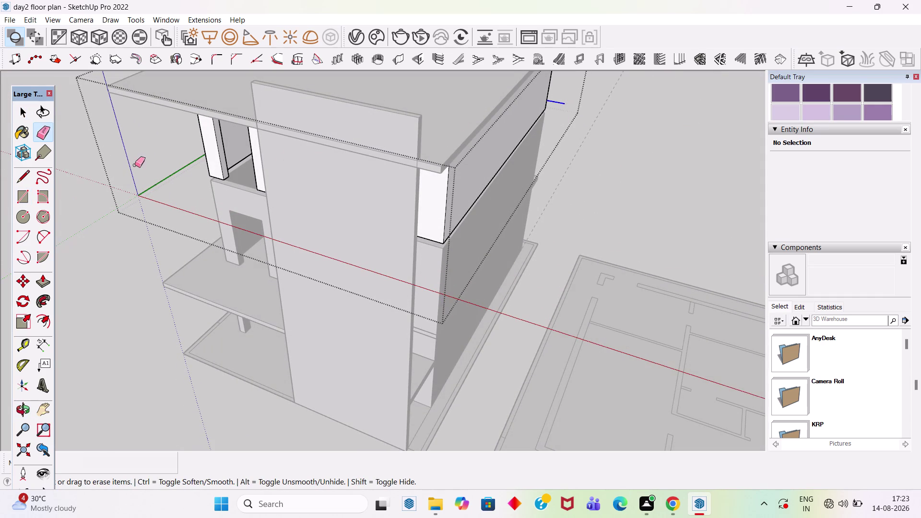
drag(155, 188, 154, 180)
scroll(down, 3)
Exit the top-floor group and orbit out to face the whole house front.
middle_drag(301, 243, 364, 122)
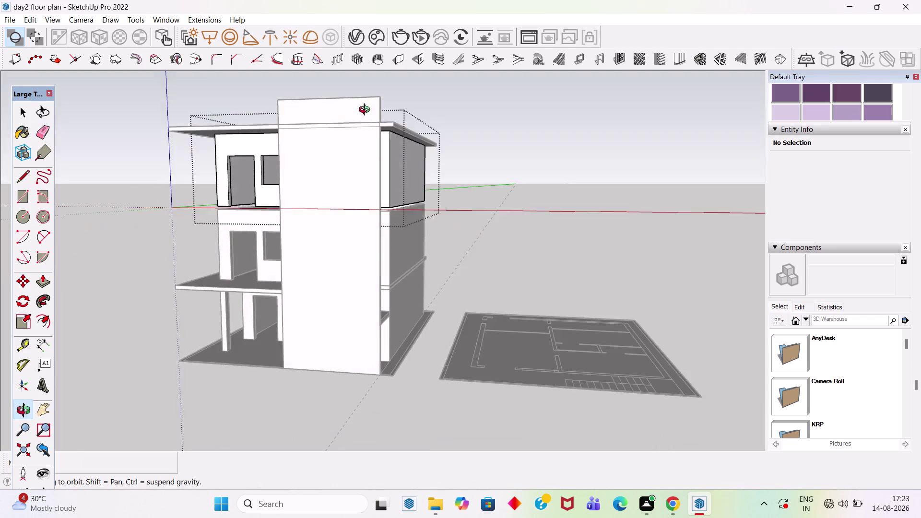
middle_drag(364, 122, 371, 96)
key(space)
click(487, 238)
click(488, 155)
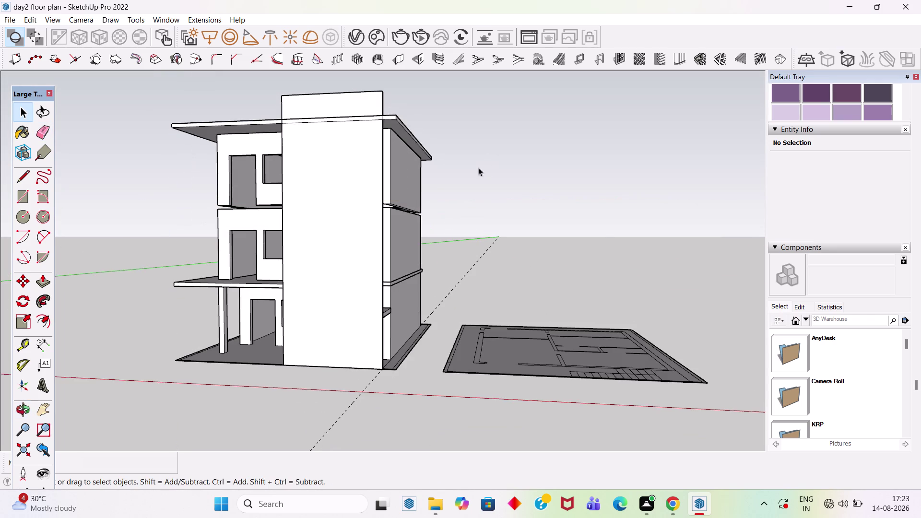
scroll(up, 3)
scroll(up, 3)
middle_drag(418, 253, 469, 330)
scroll(down, 3)
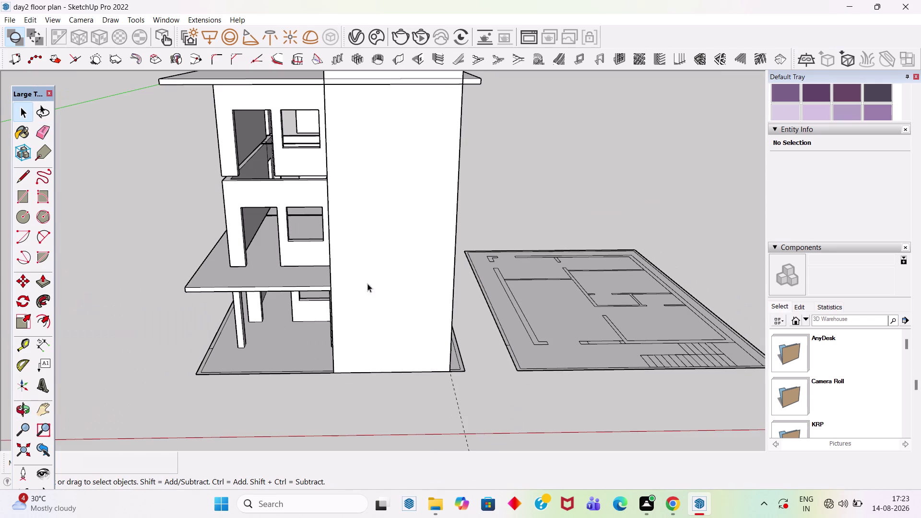
click(307, 288)
key(m)
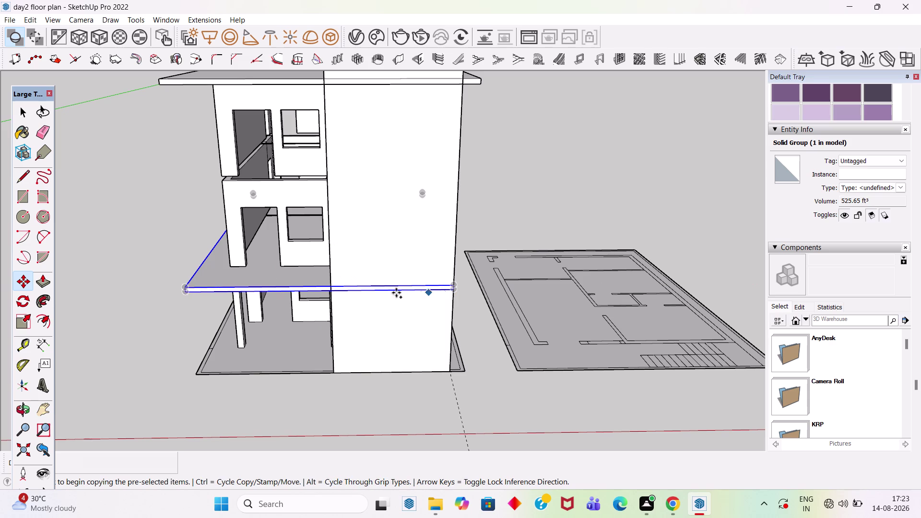
click(231, 267)
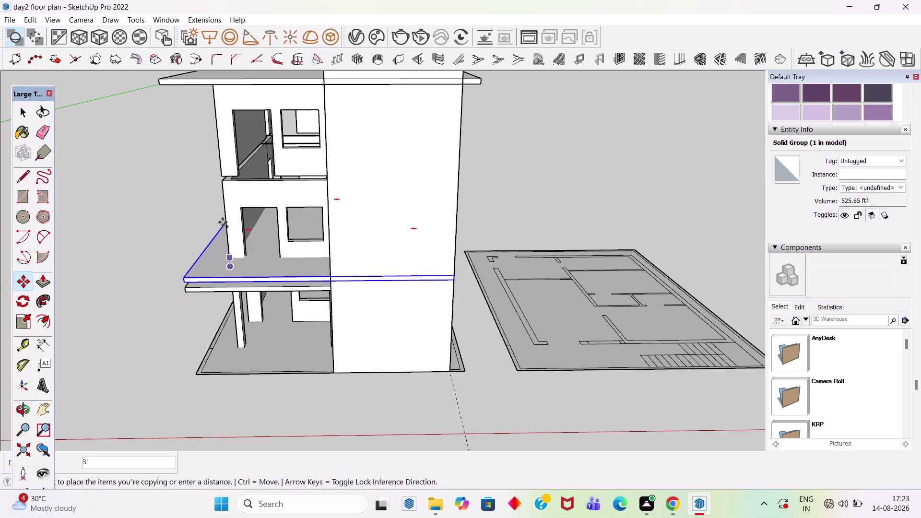
scroll(up, 3)
scroll(up, 3)
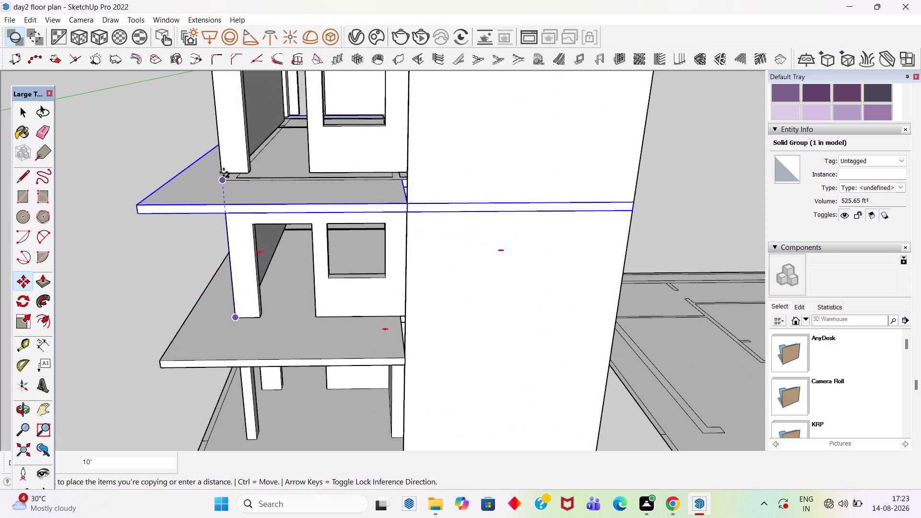
click(221, 173)
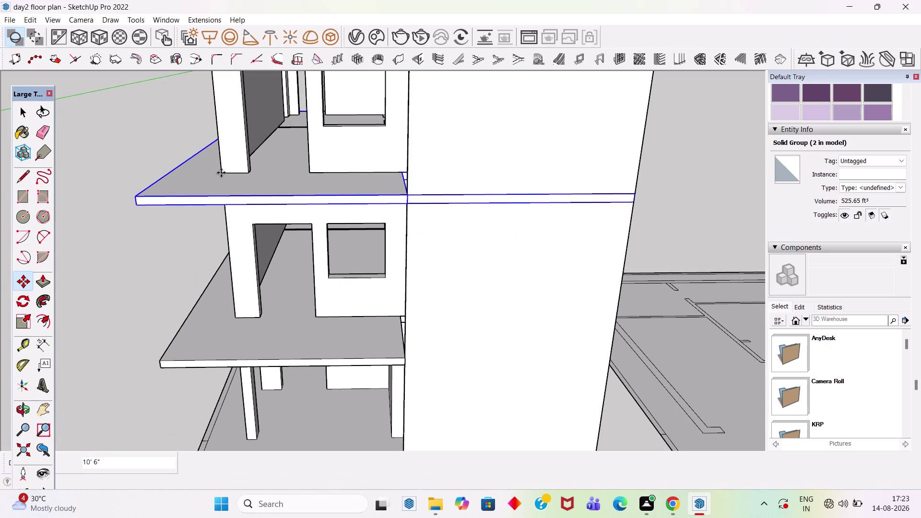
middle_drag(268, 329, 324, 314)
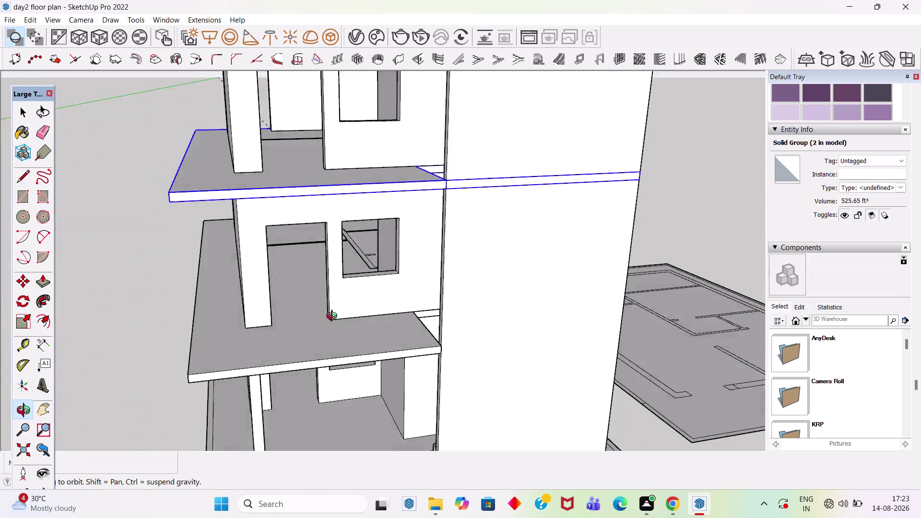
middle_drag(323, 313, 438, 311)
scroll(down, 3)
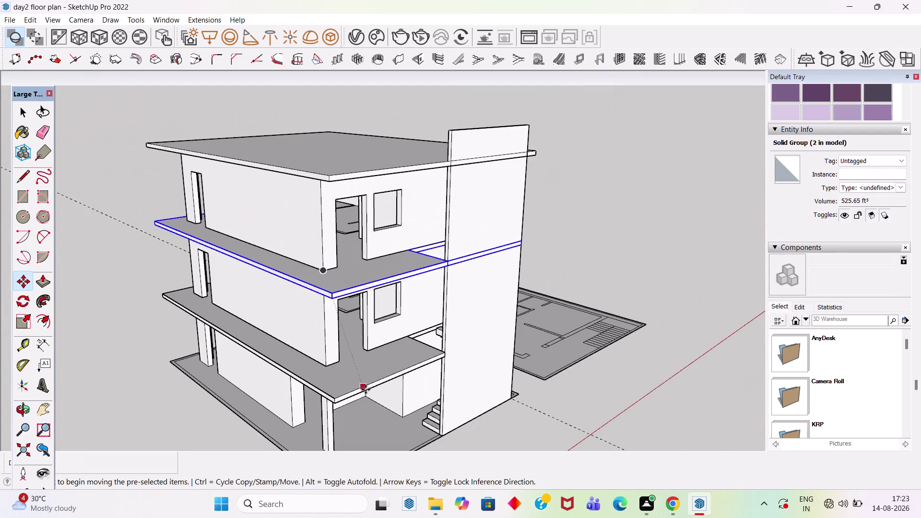
middle_drag(408, 345, 174, 310)
middle_drag(412, 308, 153, 293)
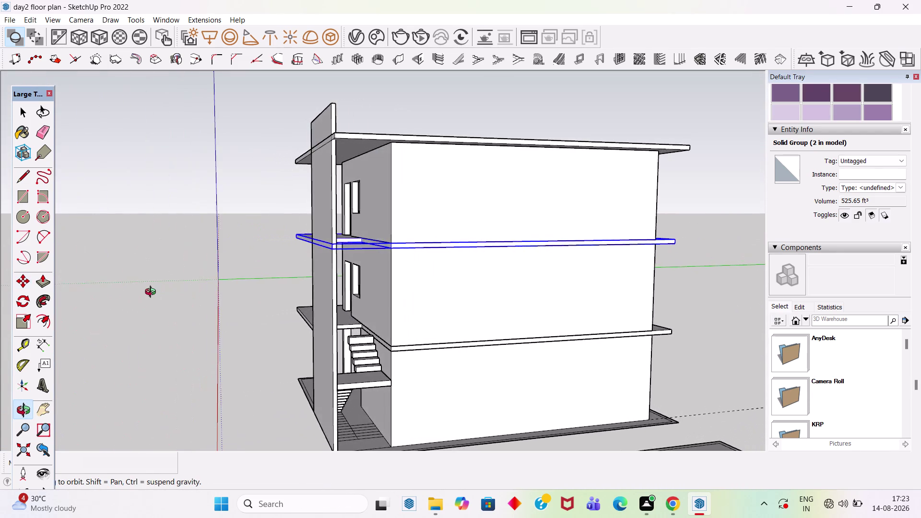
middle_drag(152, 293, 346, 344)
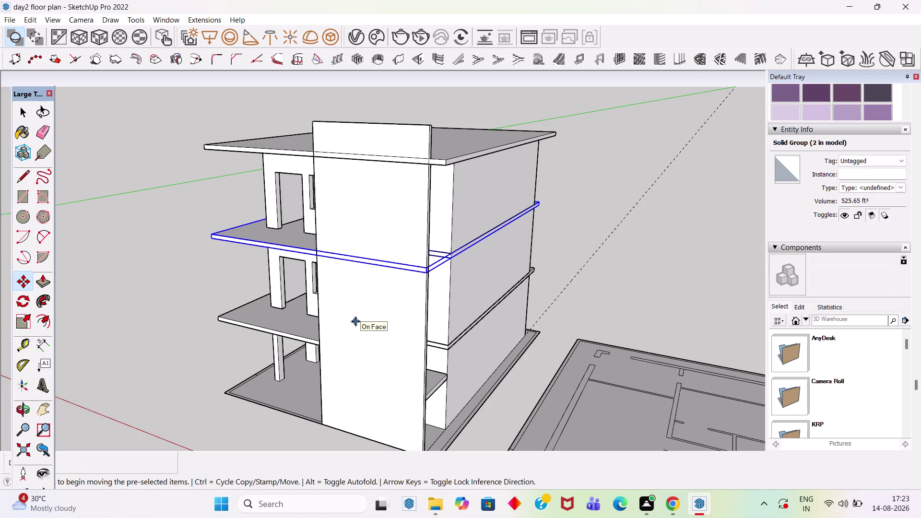
key(space)
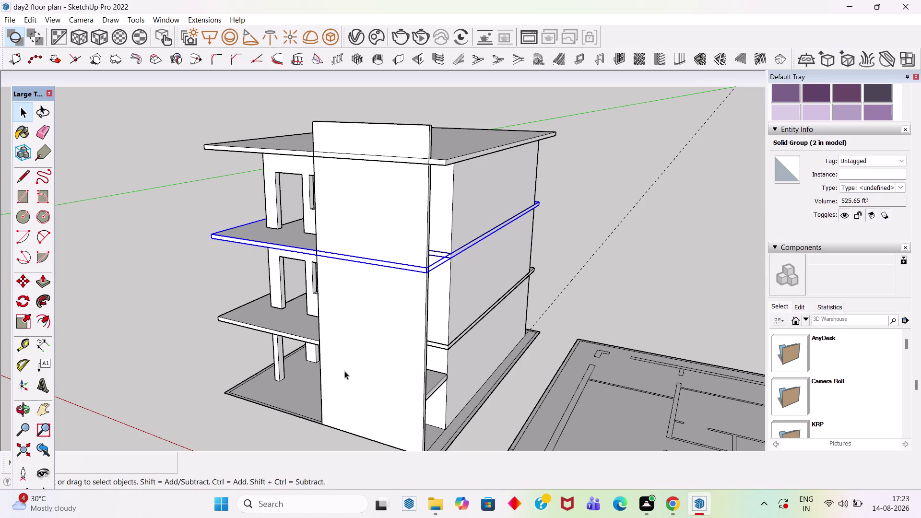
click(602, 218)
scroll(down, 3)
middle_drag(512, 380, 298, 297)
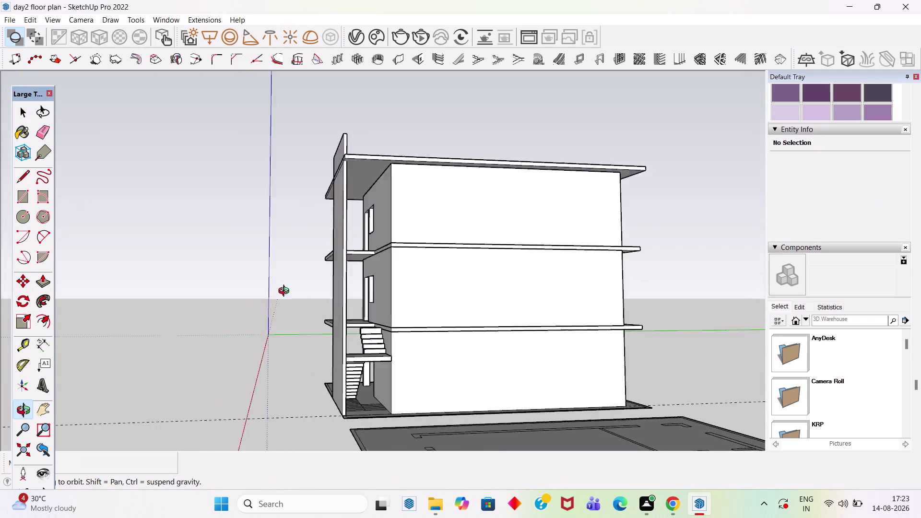
middle_drag(298, 297, 567, 372)
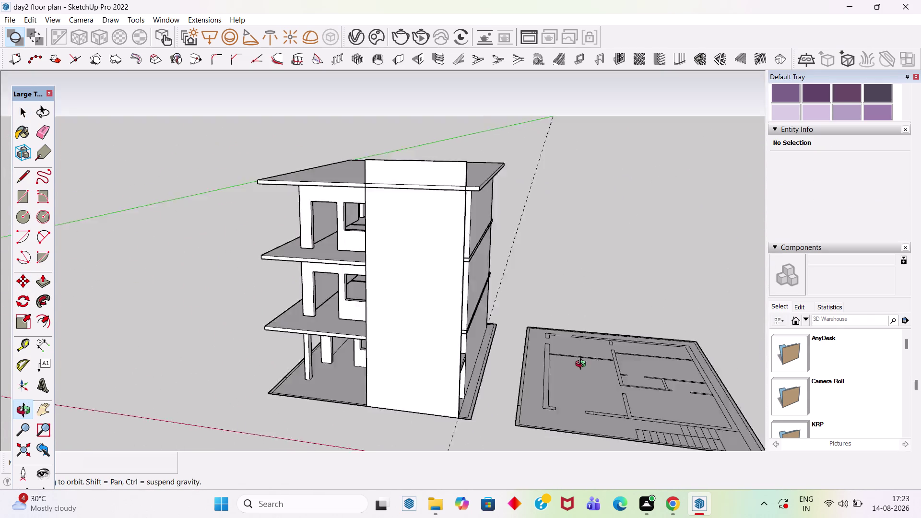
middle_drag(566, 373, 640, 341)
scroll(up, 3)
middle_drag(510, 358, 298, 427)
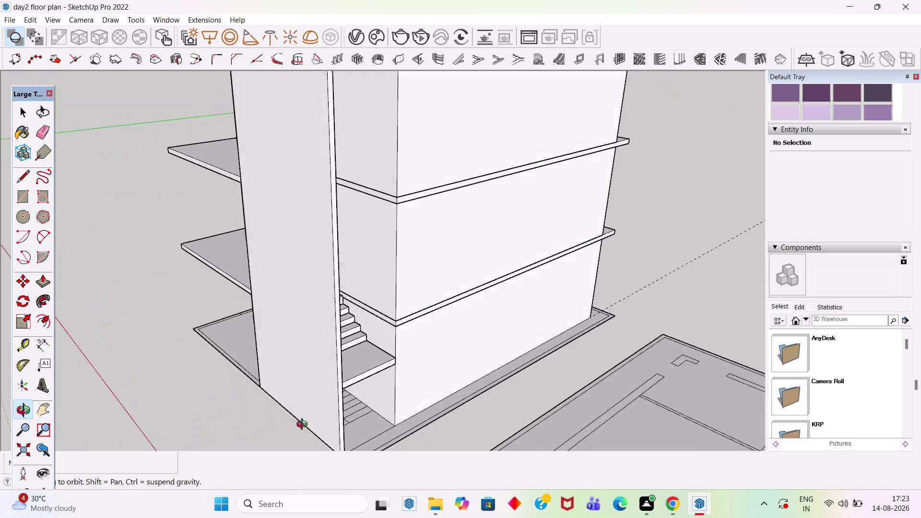
middle_drag(299, 426, 328, 416)
scroll(up, 3)
Zoom to the plinth edge beside the tower and select the tower wall group and guide.
scroll(down, 3)
scroll(up, 3)
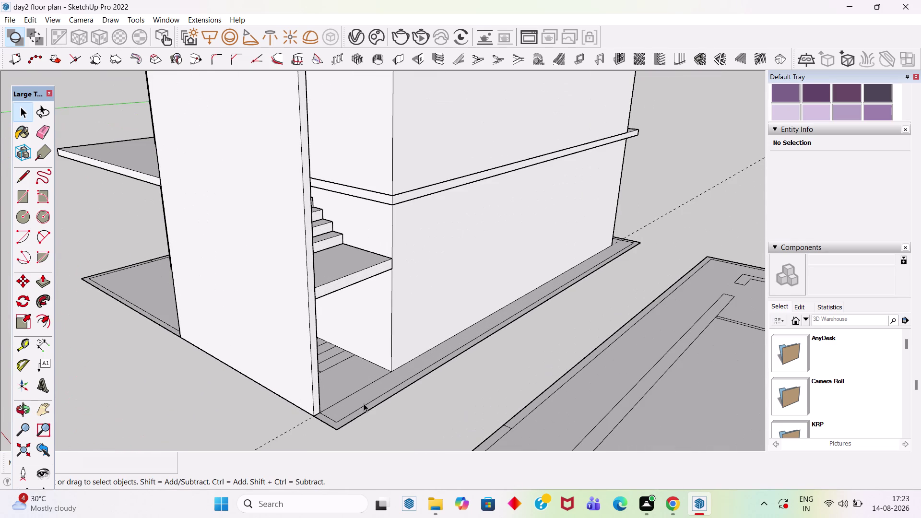
middle_drag(390, 367, 486, 401)
scroll(up, 3)
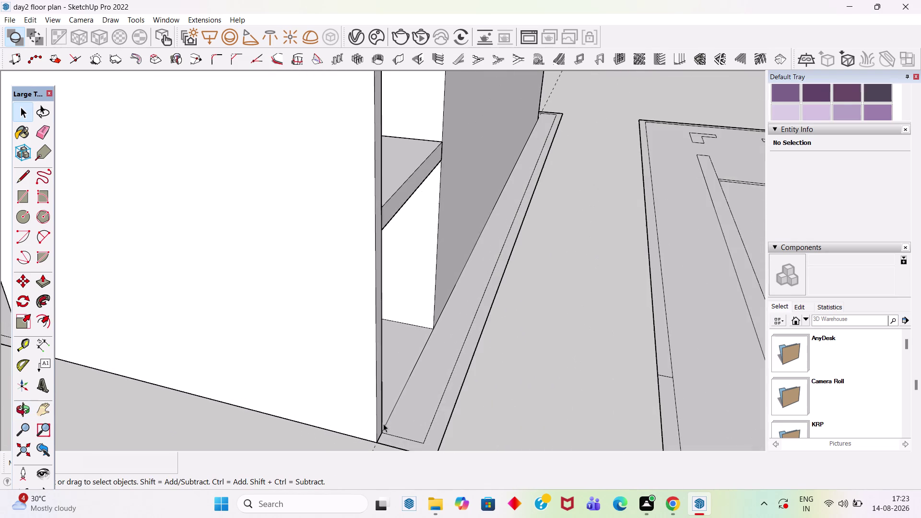
scroll(up, 3)
scroll(up, 3)
click(380, 416)
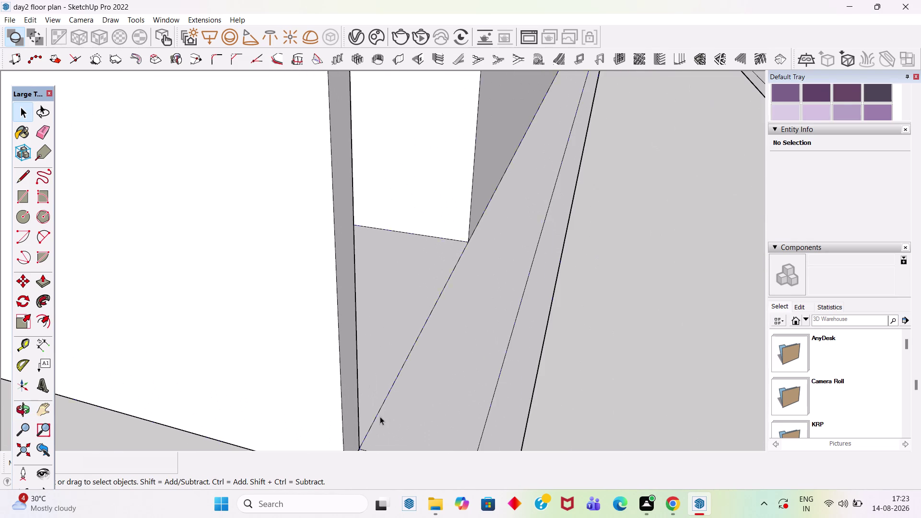
scroll(down, 3)
double_click(340, 364)
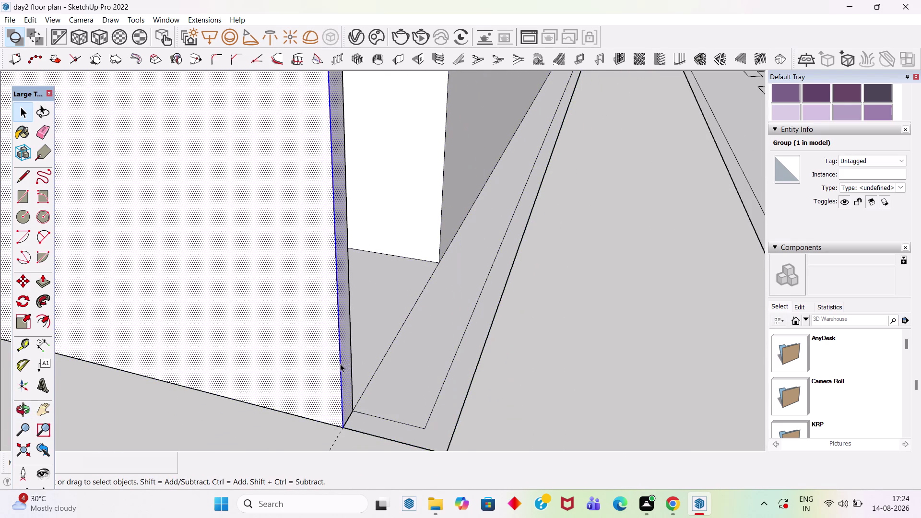
scroll(up, 3)
click(379, 374)
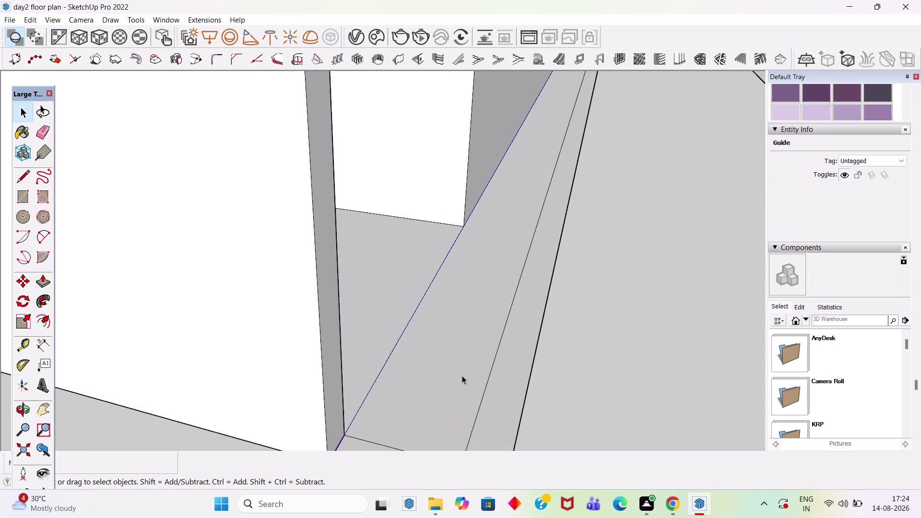
Place a Tape Measure guide 4 inches from the plinth edge.
key(t)
click(396, 347)
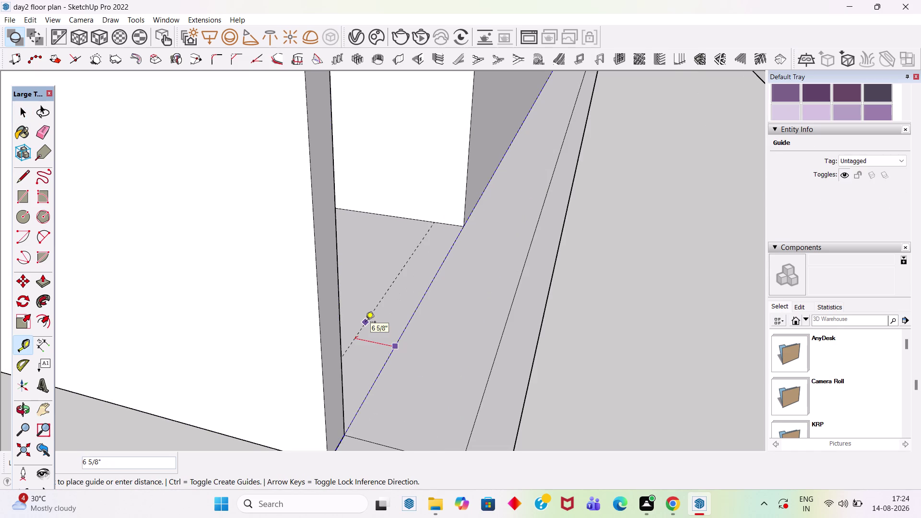
key(4)
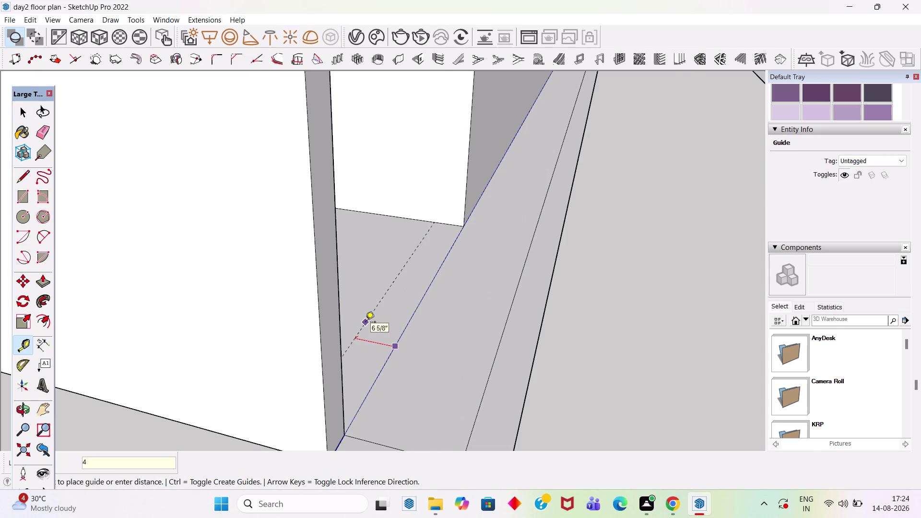
key(Return)
key(space)
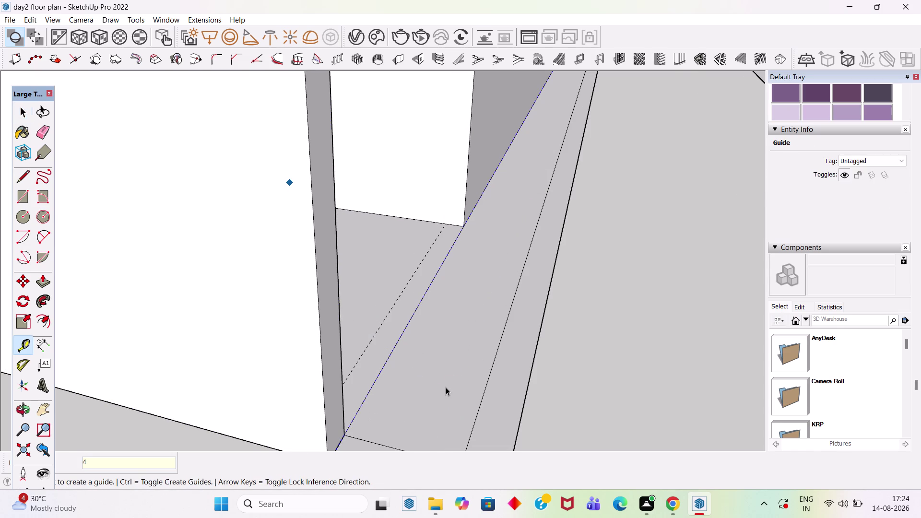
Draw a thin strip rectangle on the plinth floor out to the 4-inch guide.
key(r)
middle_drag(406, 335, 143, 381)
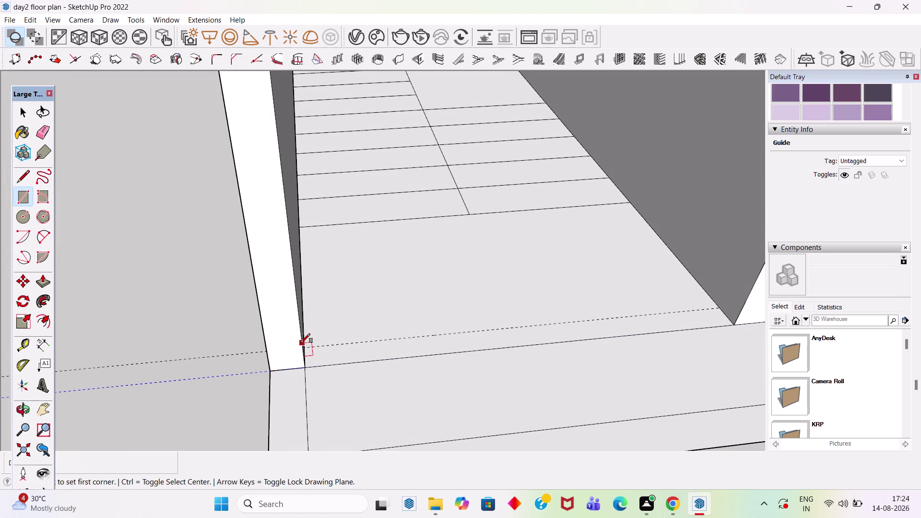
click(306, 366)
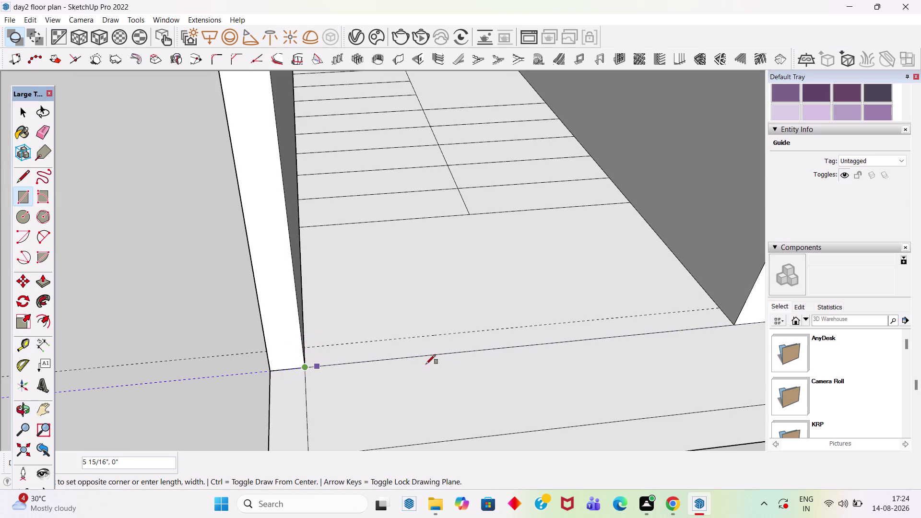
key(space)
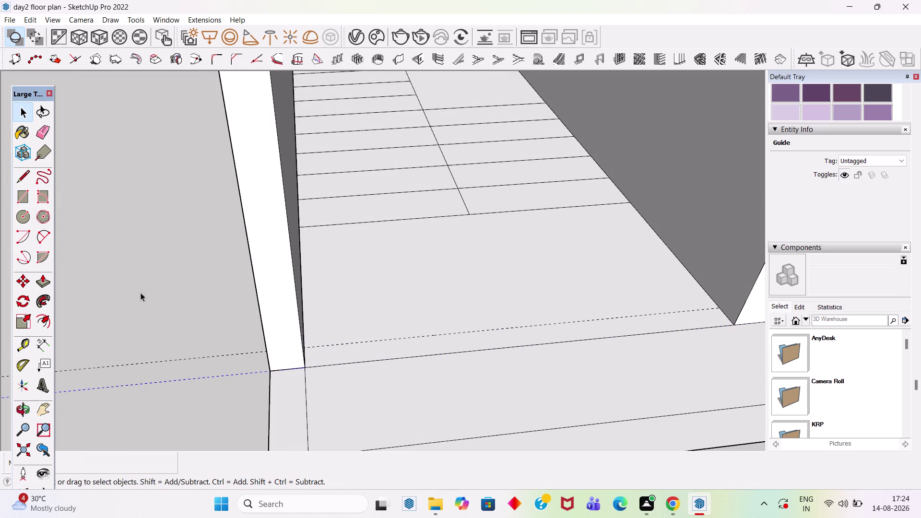
key(Escape)
click(146, 293)
key(r)
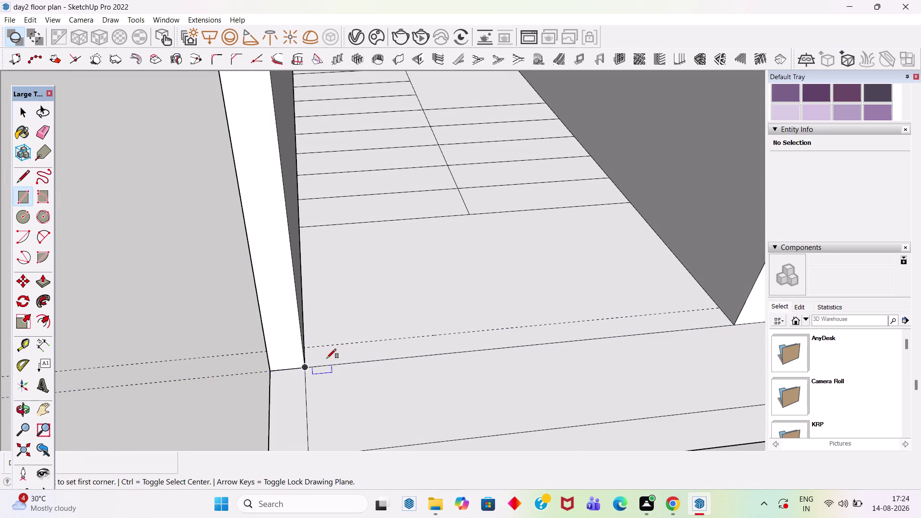
drag(308, 367, 314, 367)
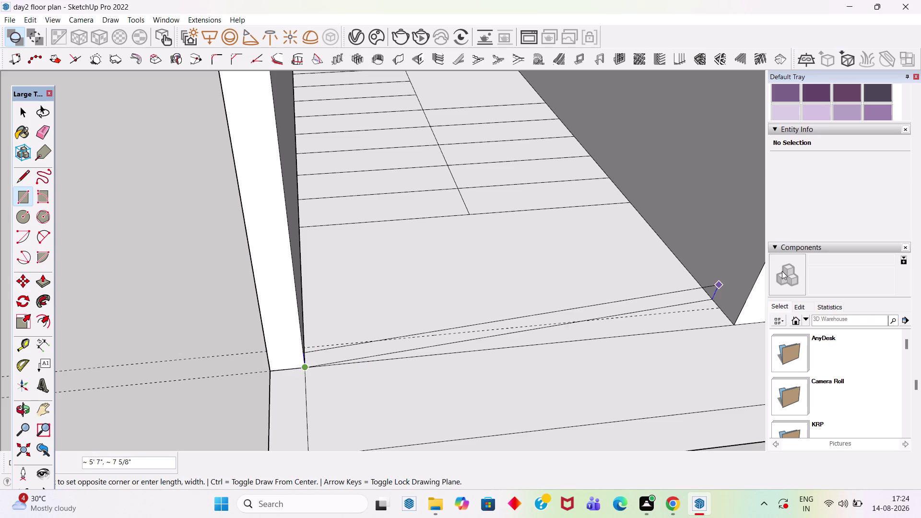
click(721, 305)
key(space)
Push/Pull the strip about 6'5" up to the underside of the stair landing.
key(p)
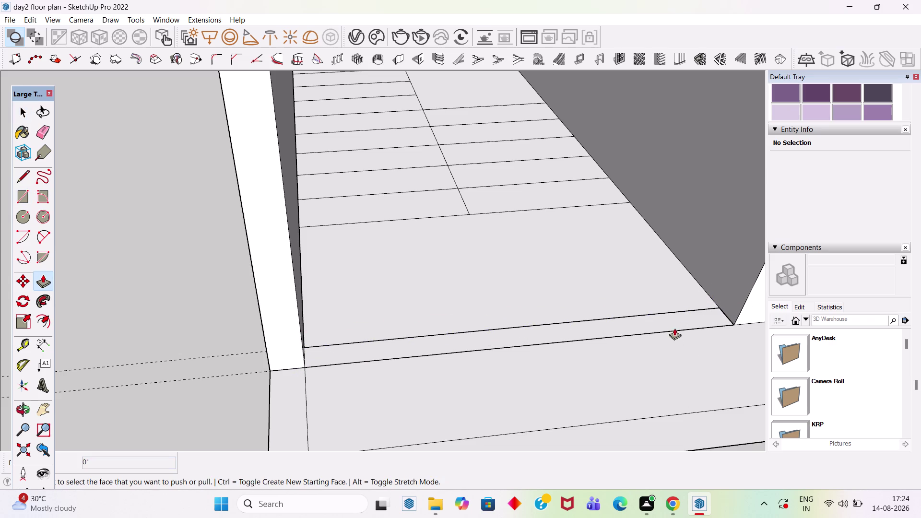
click(675, 323)
scroll(down, 3)
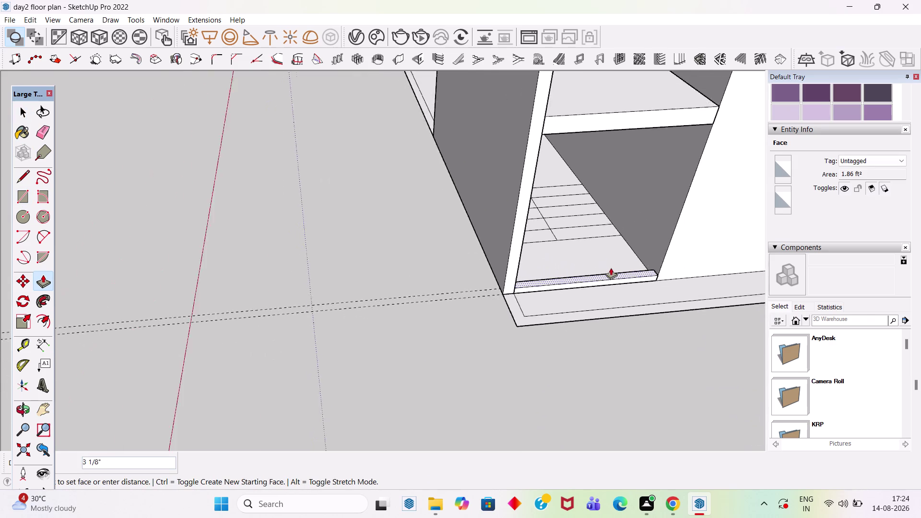
scroll(down, 3)
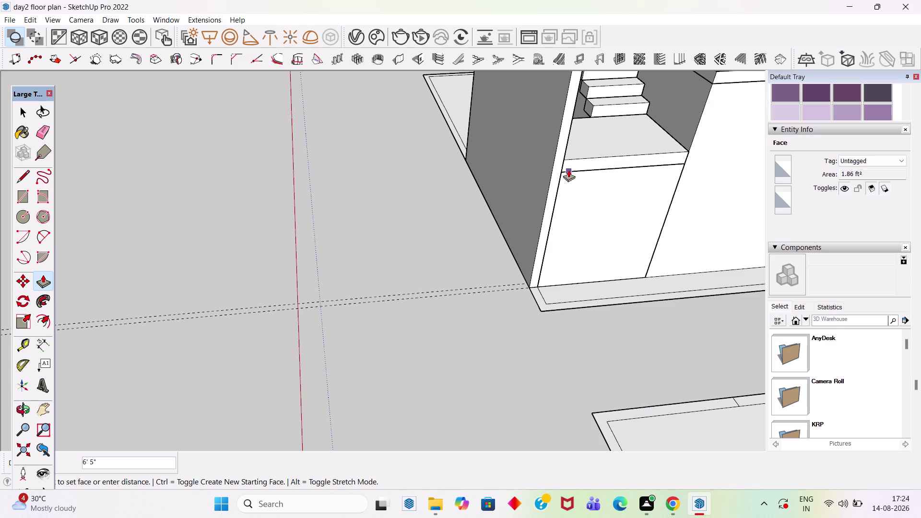
click(564, 170)
key(space)
scroll(down, 3)
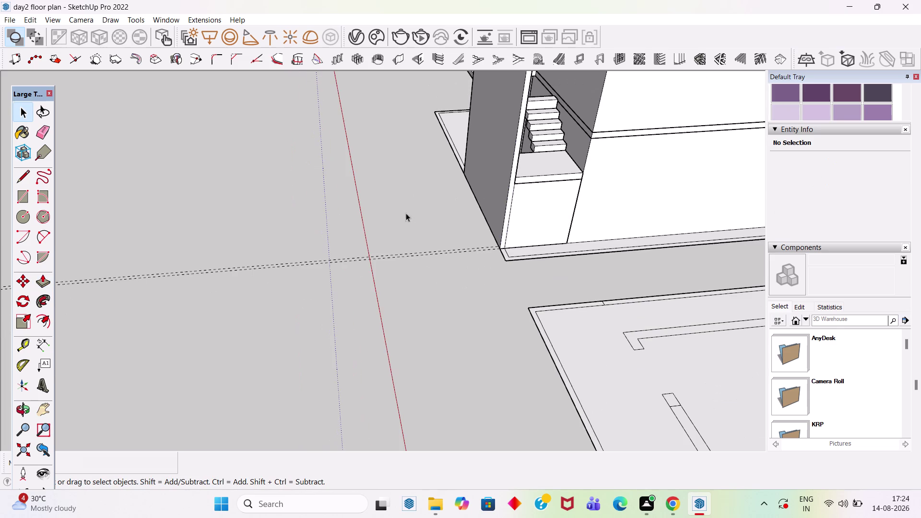
key(space)
scroll(down, 3)
Select the tower wall faces, orbit out, then undo three times to clear the selection.
scroll(up, 3)
triple_click(521, 252)
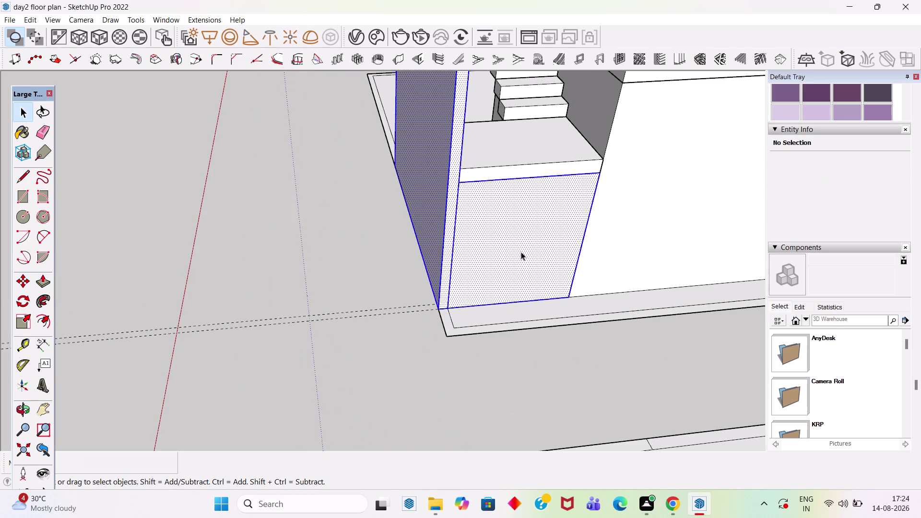
scroll(down, 3)
middle_drag(419, 273, 517, 165)
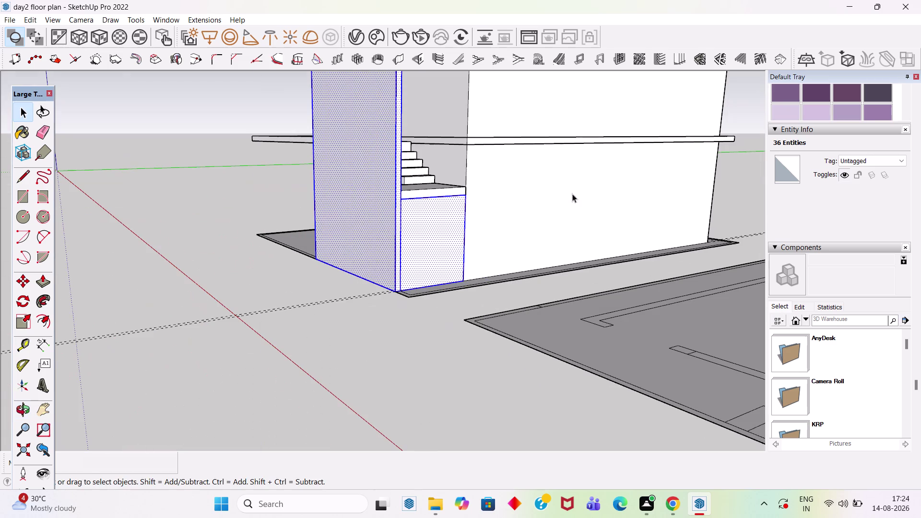
scroll(down, 3)
click(383, 368)
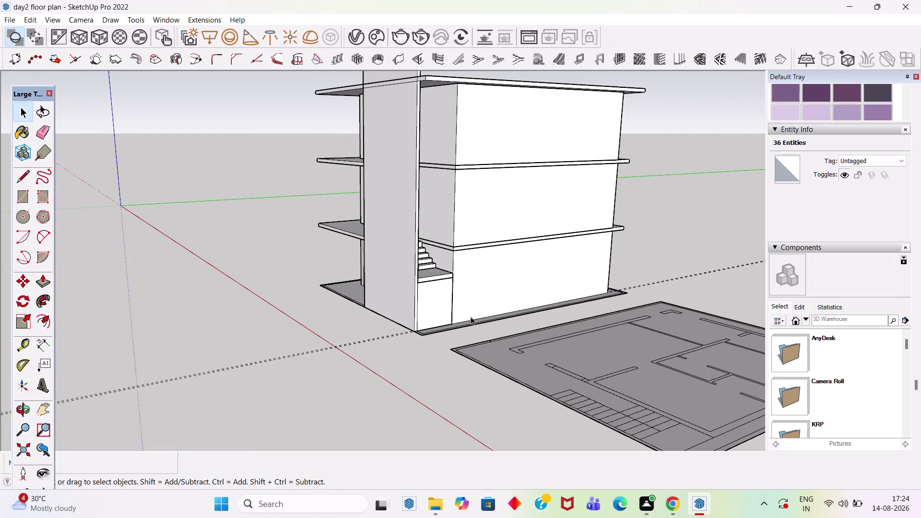
key(ctrl+z)
key(ctrl+z)
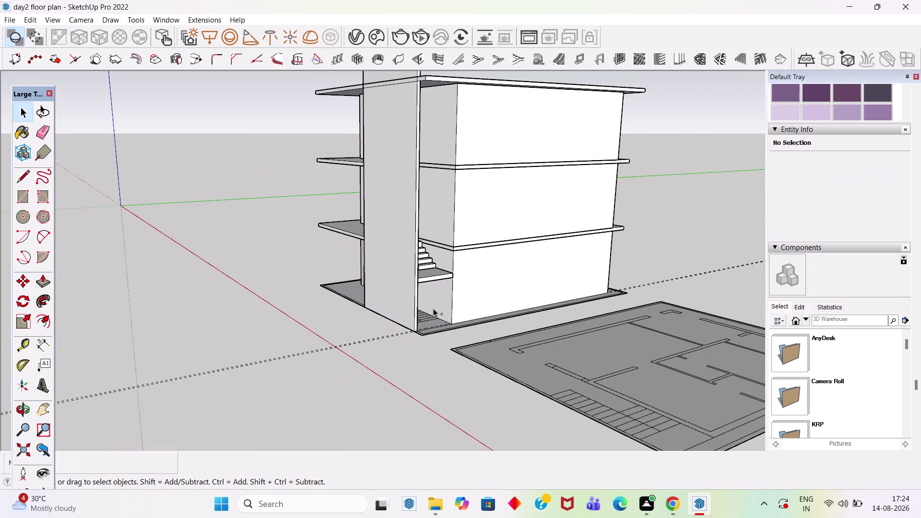
key(ctrl+z)
scroll(up, 3)
click(363, 374)
Triple-click the tall stair-side wall and make it a group.
middle_drag(457, 284, 443, 351)
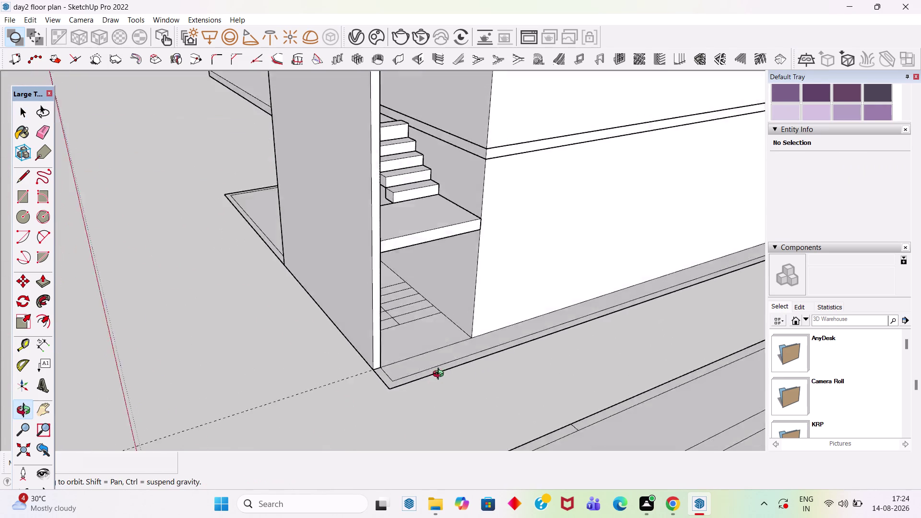
middle_drag(443, 351, 444, 404)
triple_click(362, 316)
click(362, 315)
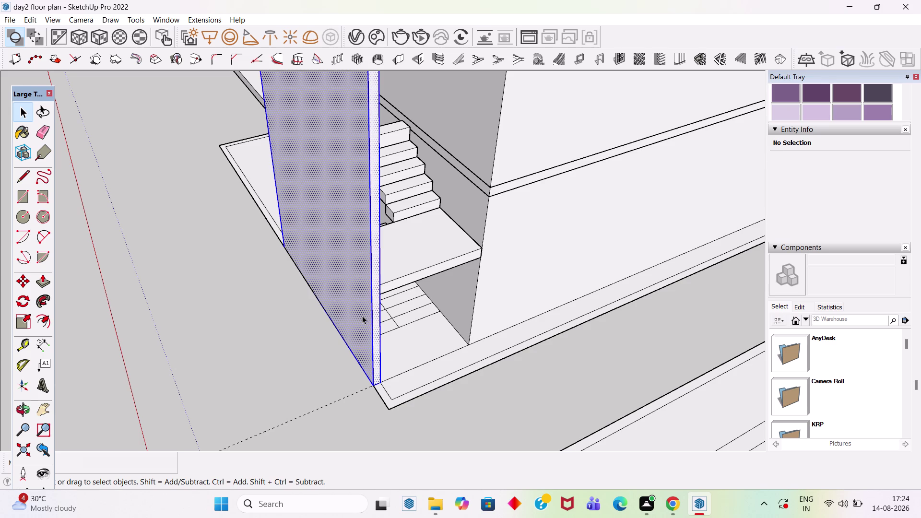
right_click(362, 315)
click(420, 186)
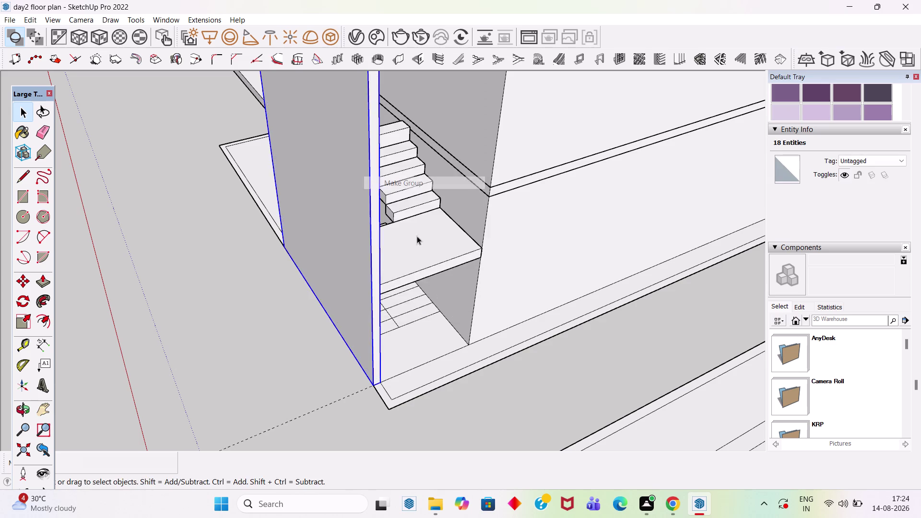
Orbit around the house to inspect the grouped tower wall and the floor plan.
scroll(down, 3)
middle_drag(433, 341, 721, 176)
scroll(down, 3)
scroll(up, 3)
middle_drag(537, 304, 225, 295)
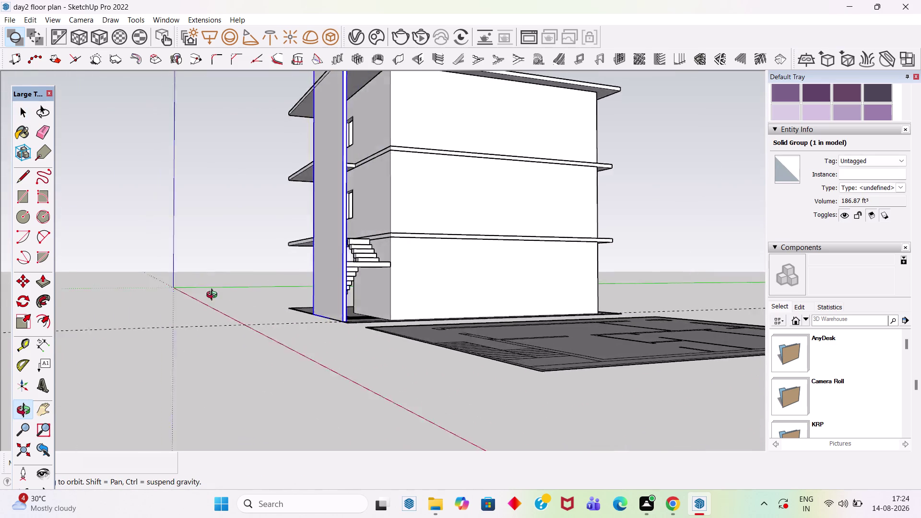
middle_drag(225, 296, 684, 300)
scroll(down, 3)
middle_drag(445, 299, 384, 312)
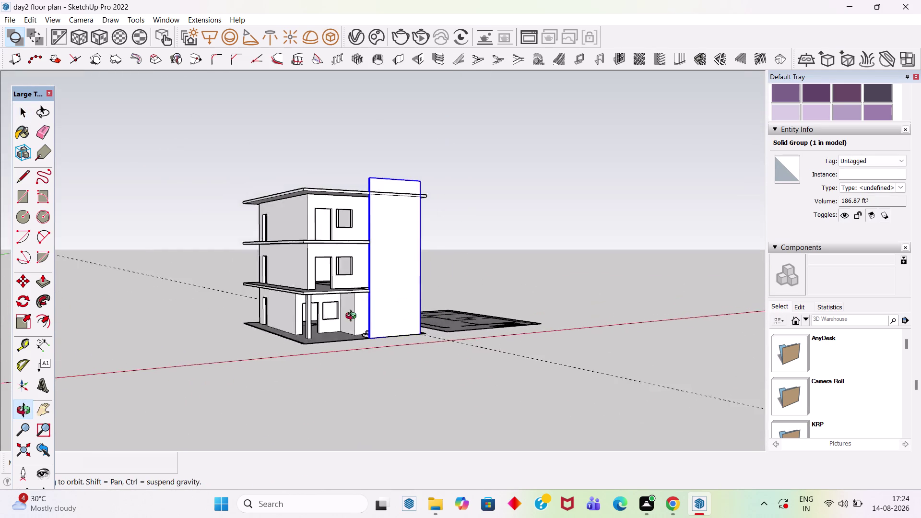
middle_drag(383, 311, 330, 321)
Zoom in to the stair-base corner where the wall meets the plinth.
scroll(up, 3)
middle_drag(437, 307, 395, 306)
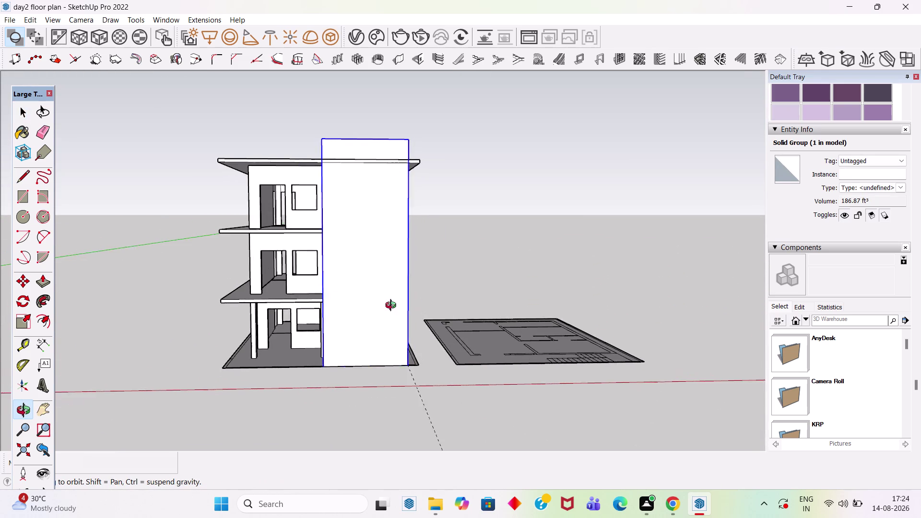
middle_drag(394, 307, 386, 294)
scroll(up, 3)
middle_drag(434, 328, 251, 356)
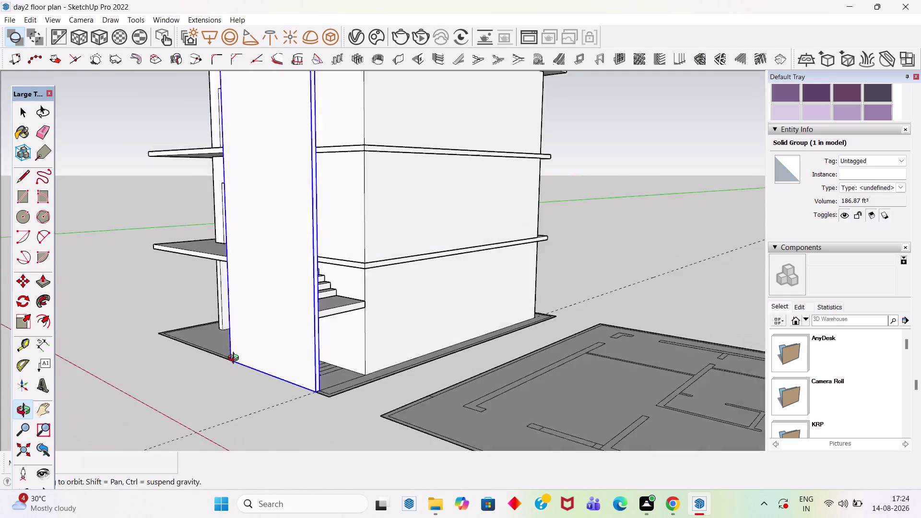
middle_drag(251, 356, 153, 364)
scroll(up, 3)
middle_drag(385, 348, 229, 420)
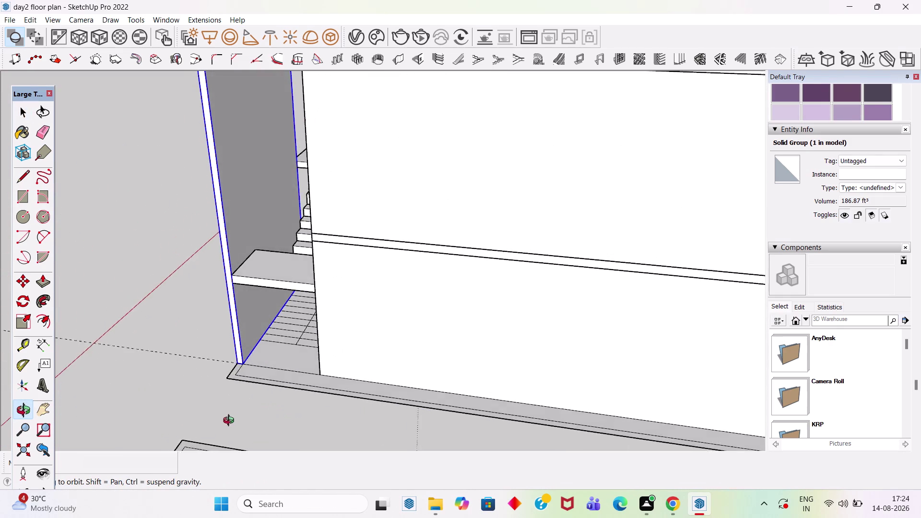
middle_drag(229, 420, 255, 431)
scroll(up, 3)
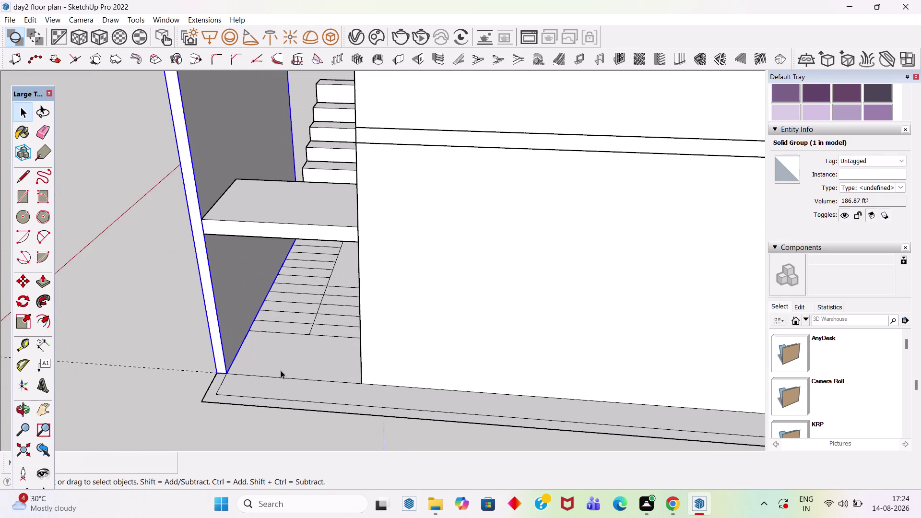
scroll(up, 3)
Place a guide 4 inches from the wall's bottom edge.
key(t)
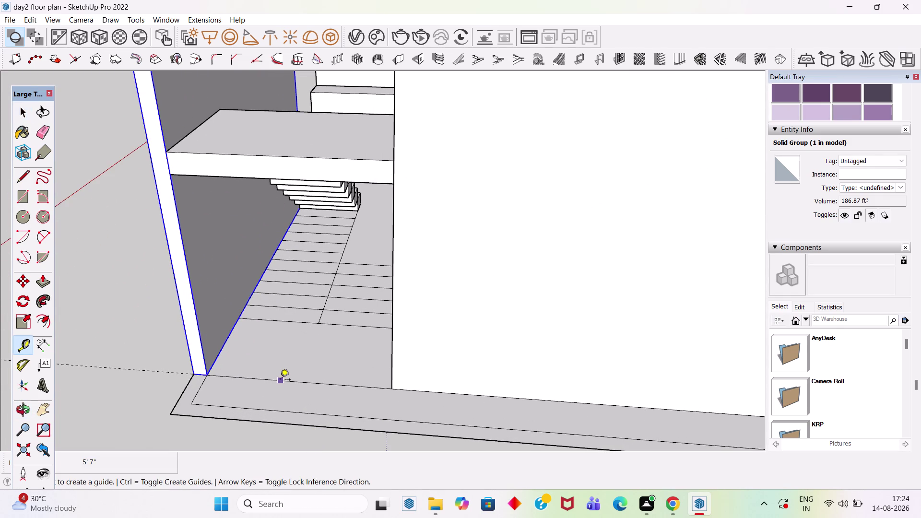
click(280, 380)
key(4)
key(Return)
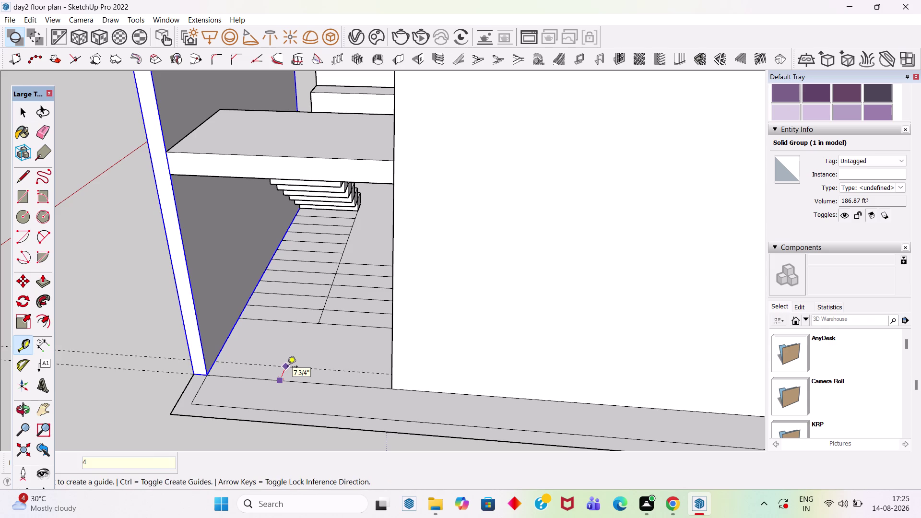
Draw a thin rectangle across the gap from the wall corner to the guide.
key(r)
scroll(up, 3)
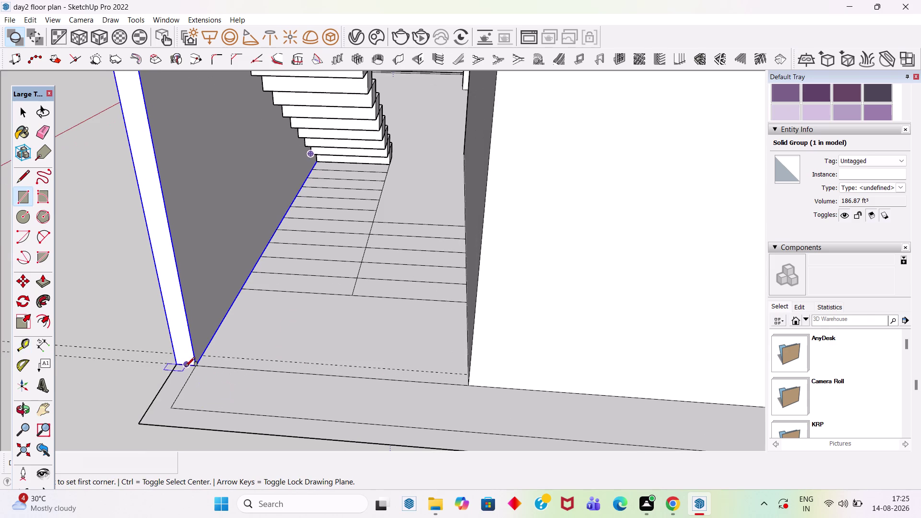
click(198, 365)
middle_drag(323, 372, 389, 436)
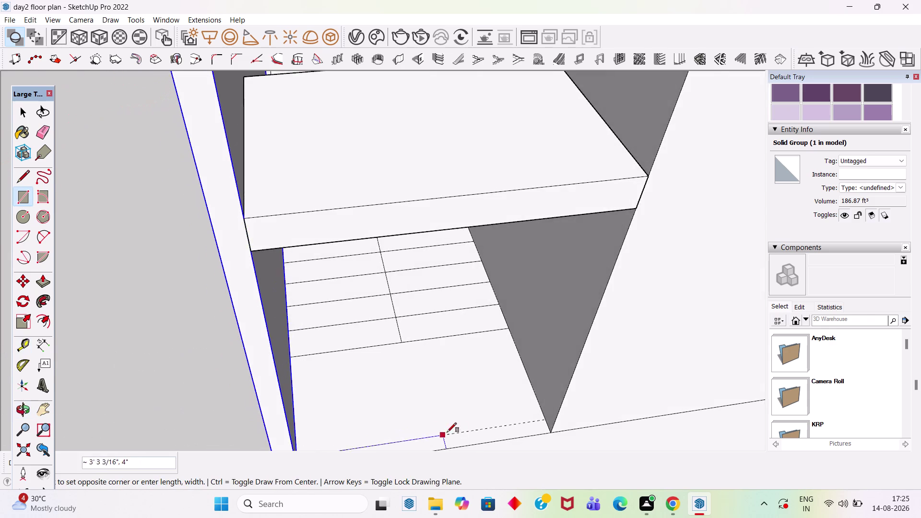
scroll(up, 3)
click(573, 415)
key(space)
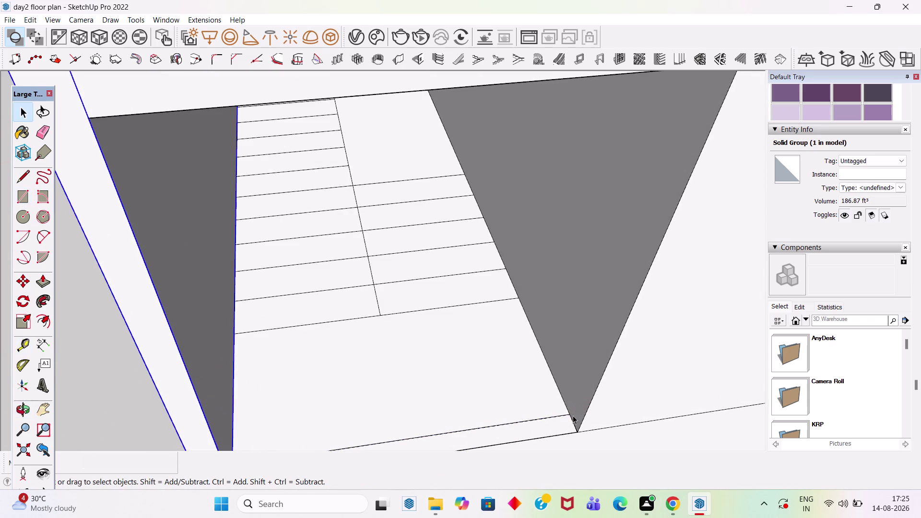
Push/Pull the thin rectangle up to the underside of the stair landing.
key(p)
click(542, 430)
scroll(down, 3)
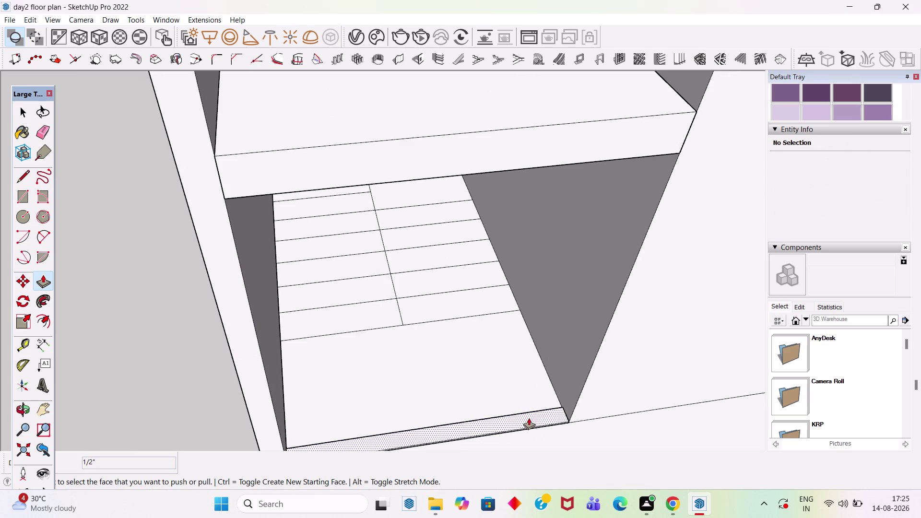
click(528, 422)
click(537, 419)
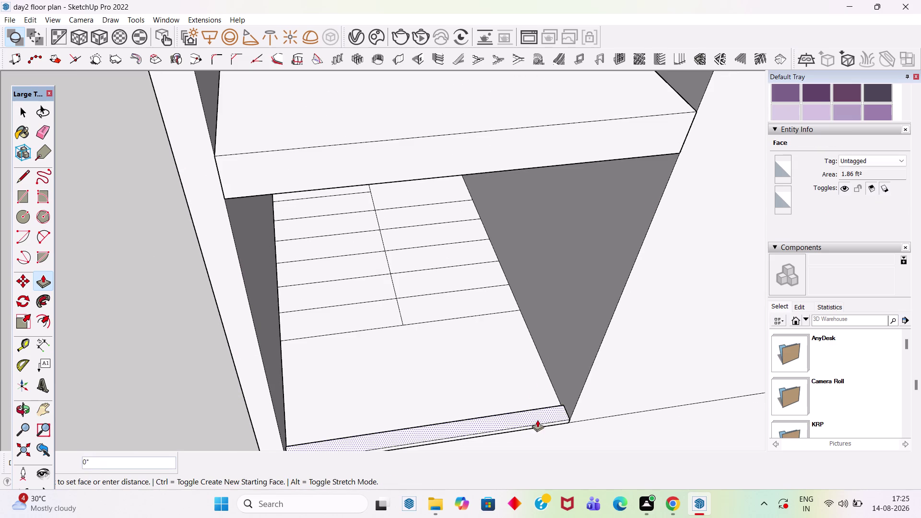
click(678, 152)
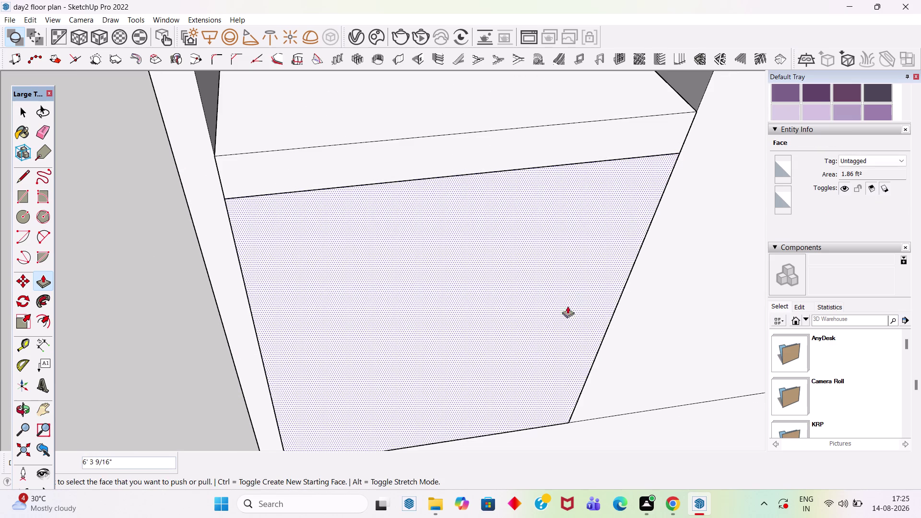
key(space)
scroll(down, 3)
Select the whole new wall panel and make it a group.
middle_drag(523, 416, 498, 284)
triple_click(497, 278)
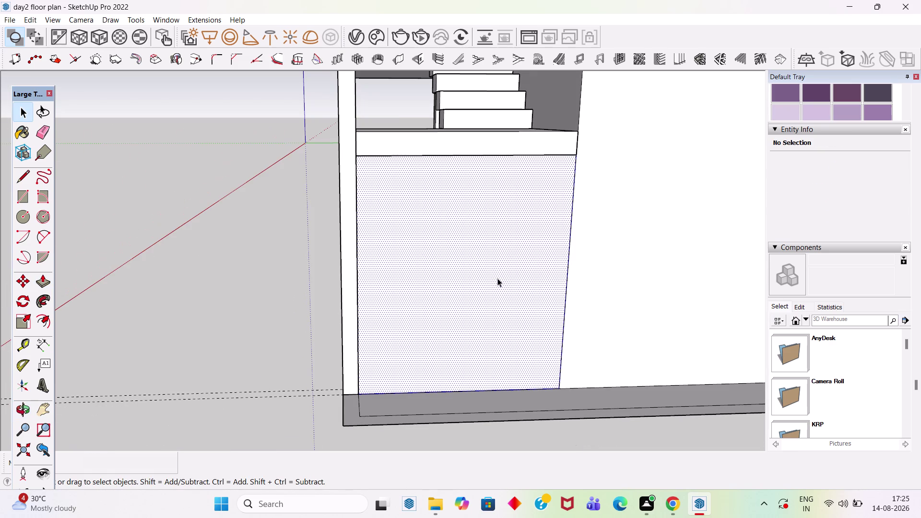
right_click(497, 278)
click(547, 149)
scroll(down, 3)
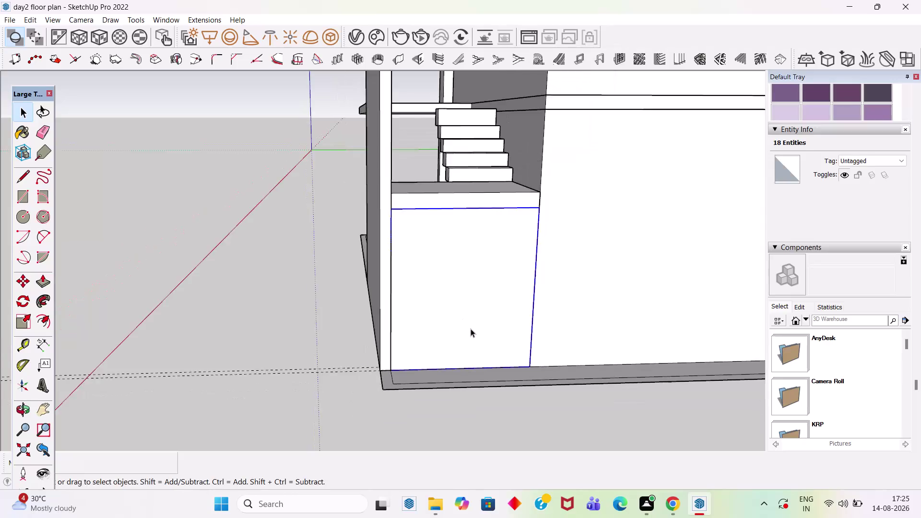
middle_drag(475, 329, 467, 339)
Move-copy the panel 7 feet up to the next storey.
key(m)
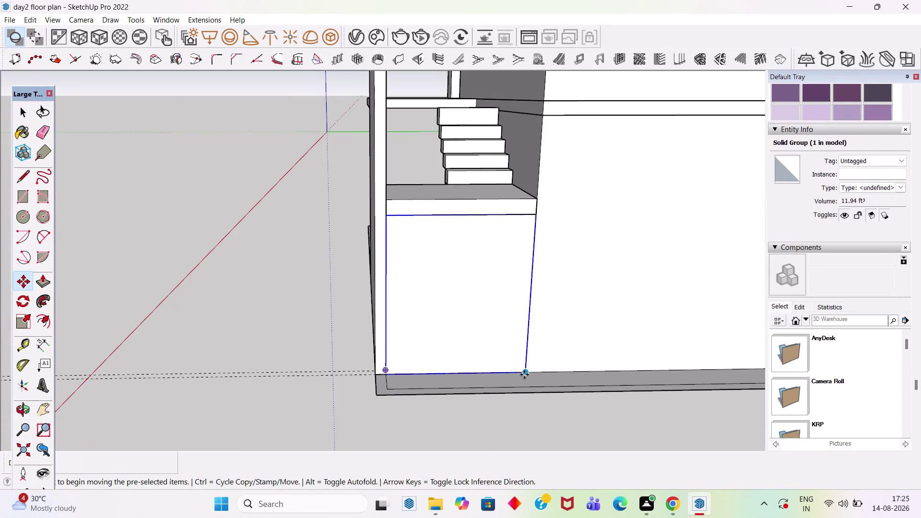
click(524, 374)
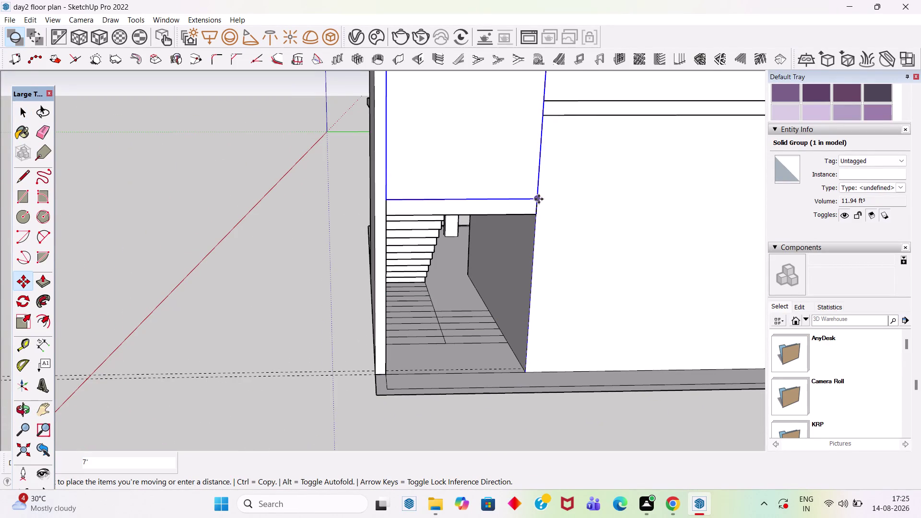
click(538, 199)
scroll(down, 3)
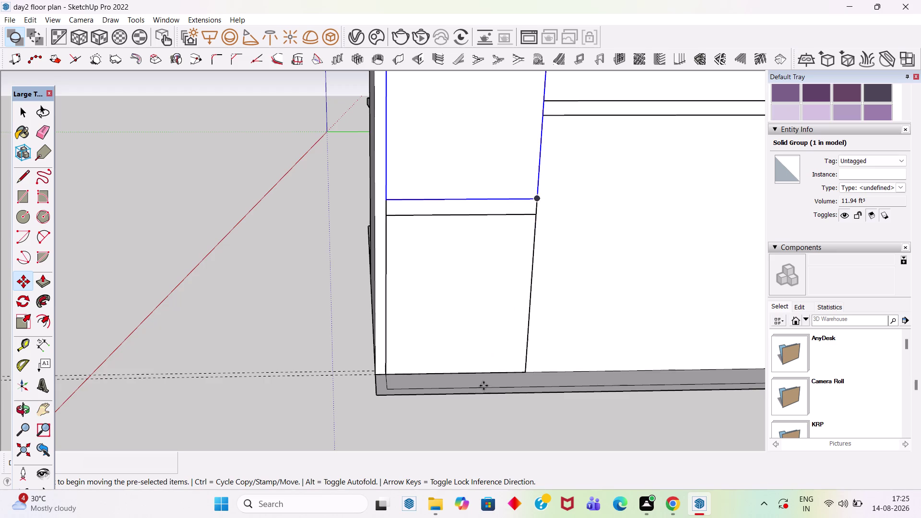
scroll(down, 3)
scroll(up, 3)
middle_drag(512, 214, 523, 399)
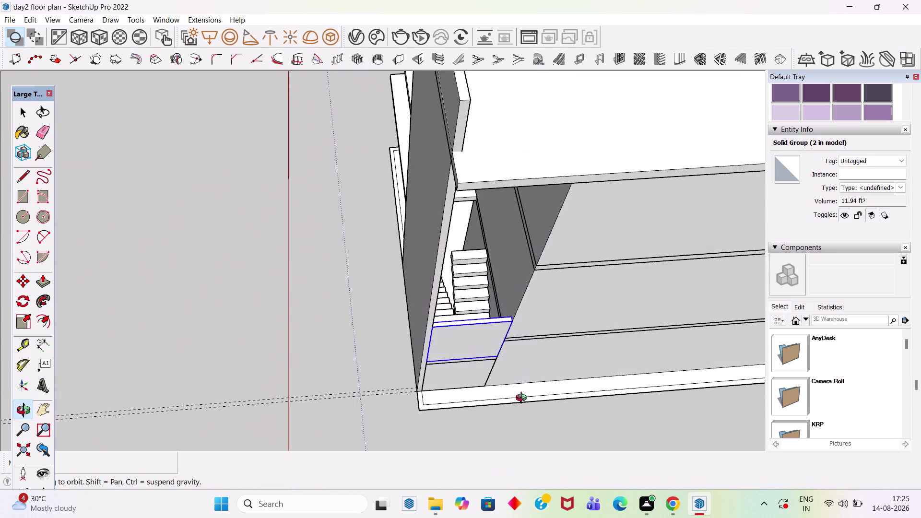
middle_drag(523, 399, 530, 322)
key(space)
Push the copied panel's top face up about 17'7" to meet the roof slab.
scroll(up, 3)
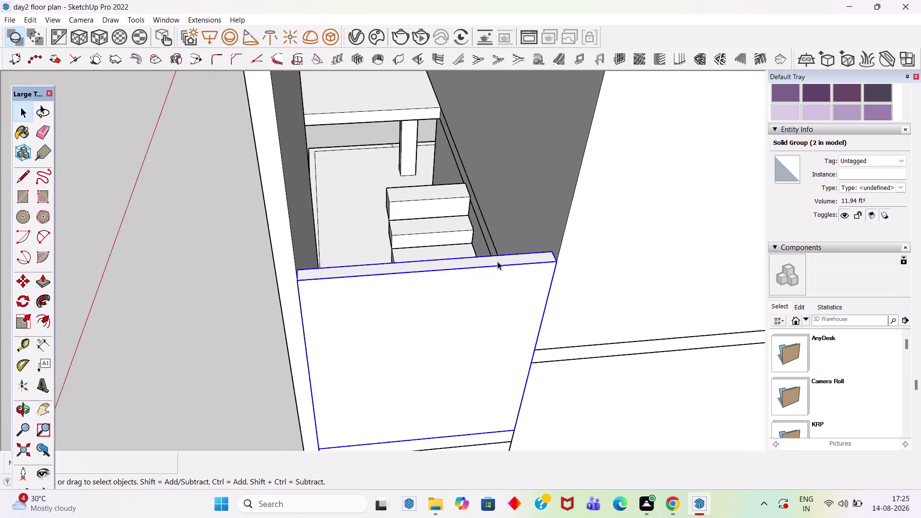
double_click(497, 262)
click(497, 261)
click(497, 262)
click(481, 261)
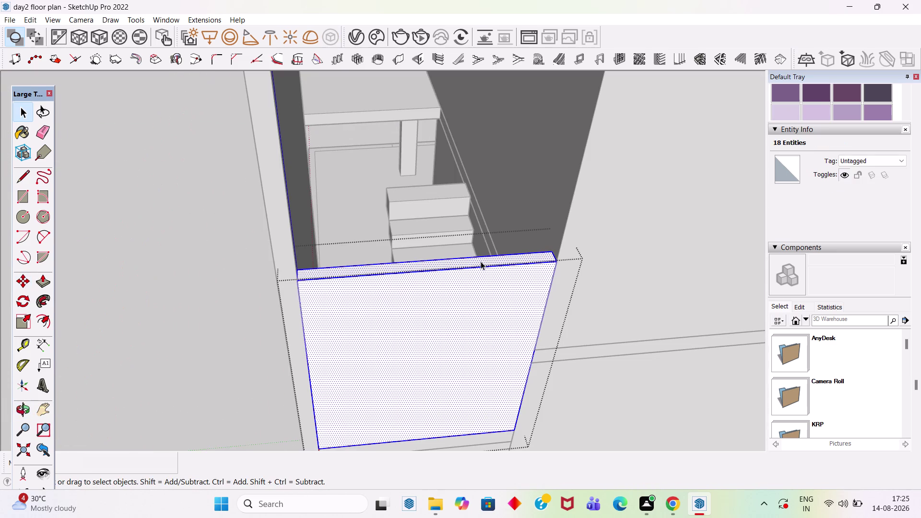
middle_drag(497, 260, 487, 316)
key(p)
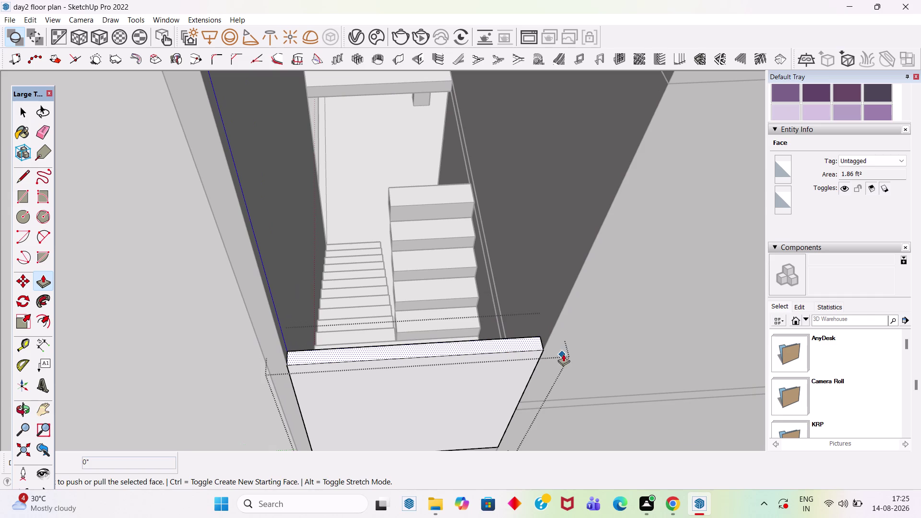
click(513, 345)
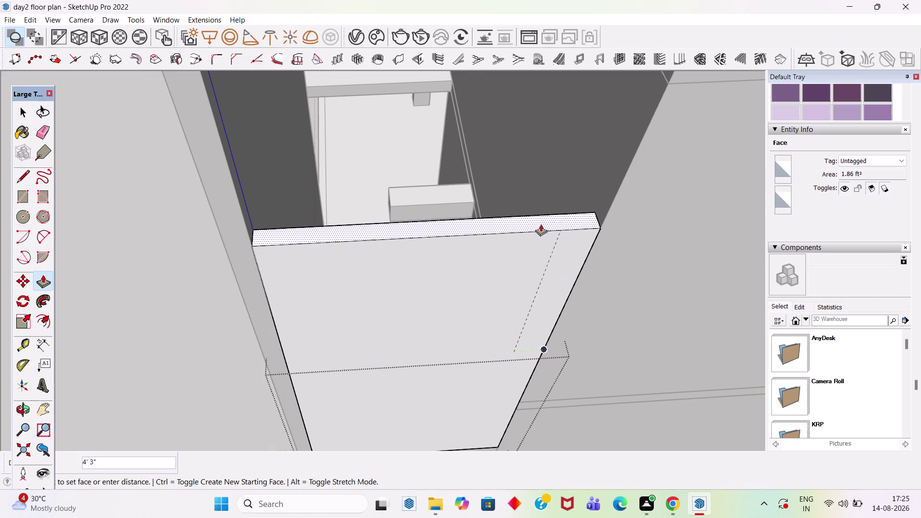
scroll(down, 3)
middle_drag(497, 332, 504, 195)
scroll(up, 3)
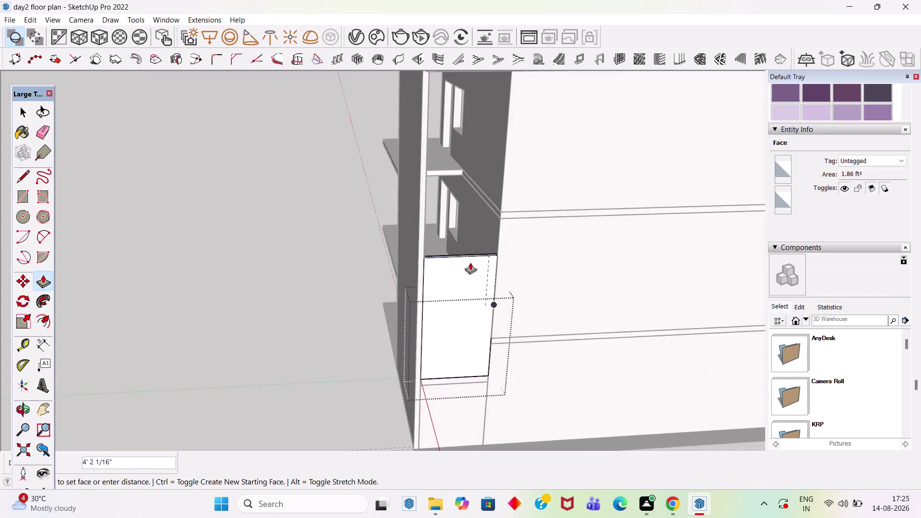
scroll(down, 3)
scroll(up, 3)
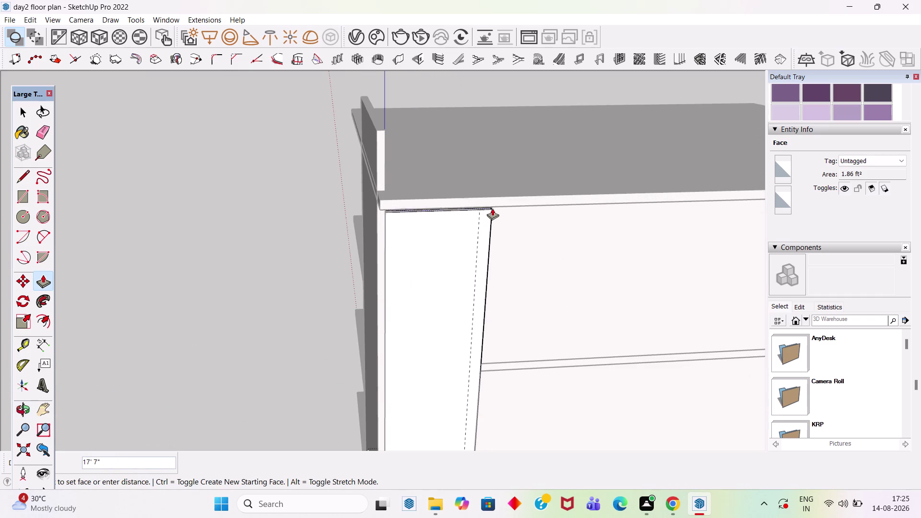
click(492, 207)
key(space)
click(302, 211)
Orbit around the building beside the floor plan, checking the panel top against the slab edge.
scroll(down, 3)
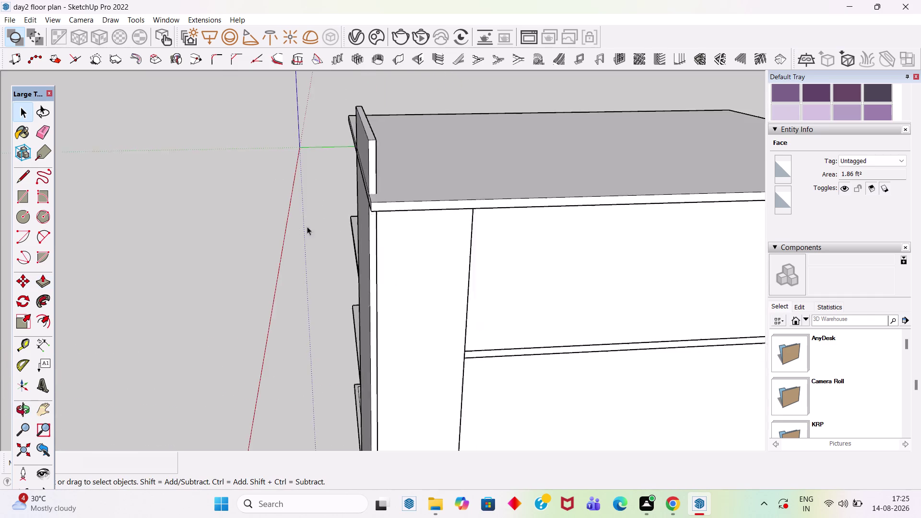
scroll(down, 3)
middle_drag(367, 246, 635, 184)
scroll(down, 3)
middle_drag(485, 282, 412, 225)
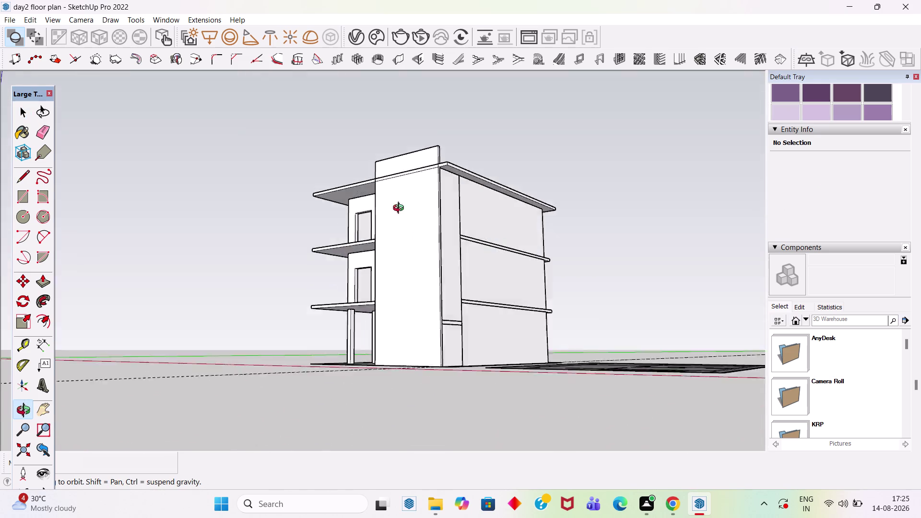
middle_drag(412, 226, 462, 328)
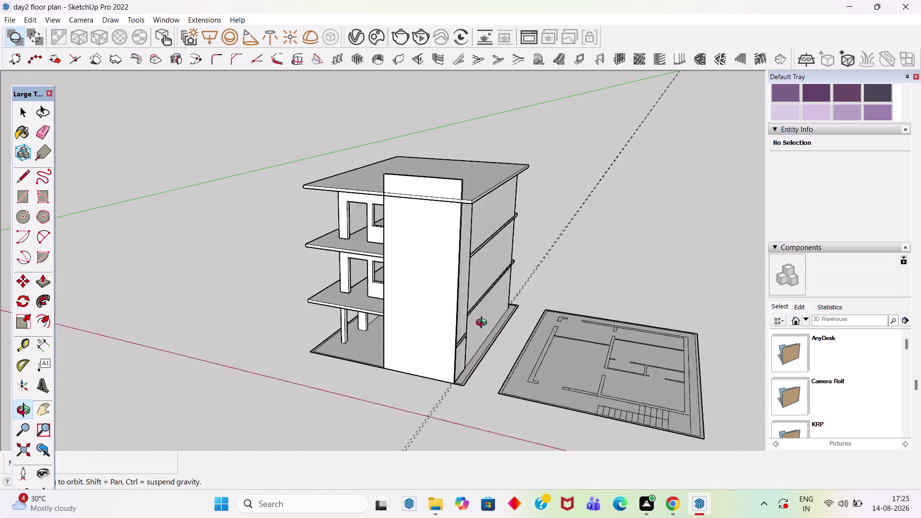
middle_drag(462, 328, 533, 295)
scroll(up, 3)
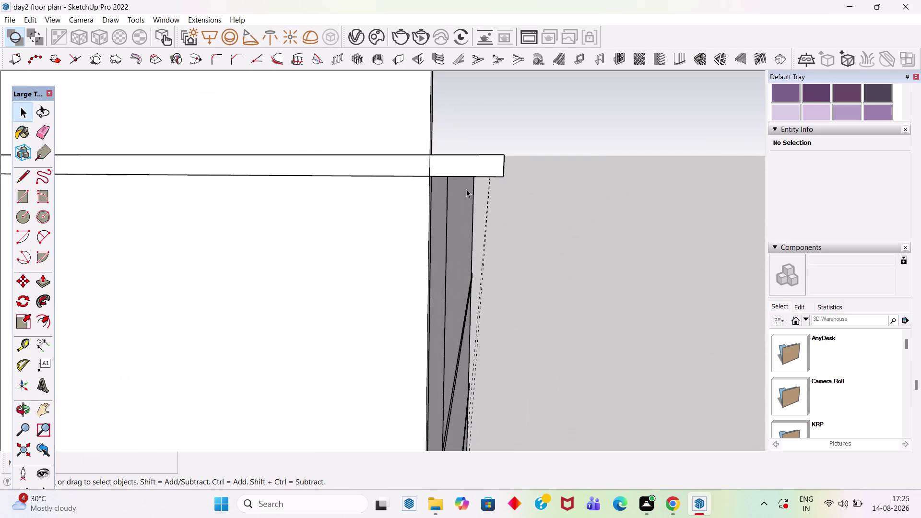
scroll(down, 3)
middle_drag(450, 226, 216, 288)
scroll(down, 3)
scroll(down, 3)
middle_drag(389, 176, 576, 162)
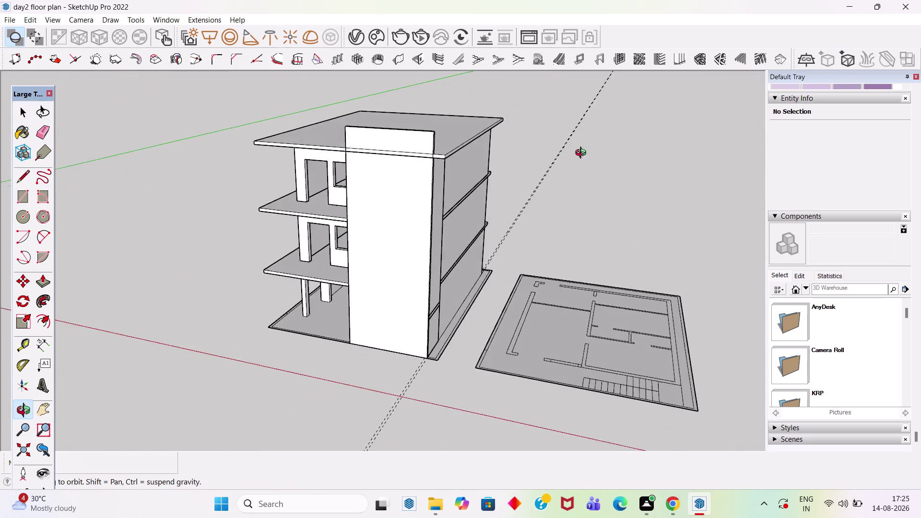
middle_drag(576, 161, 524, 140)
Delete the old roof slab and copy the upper floor slab one storey (10') higher.
click(452, 137)
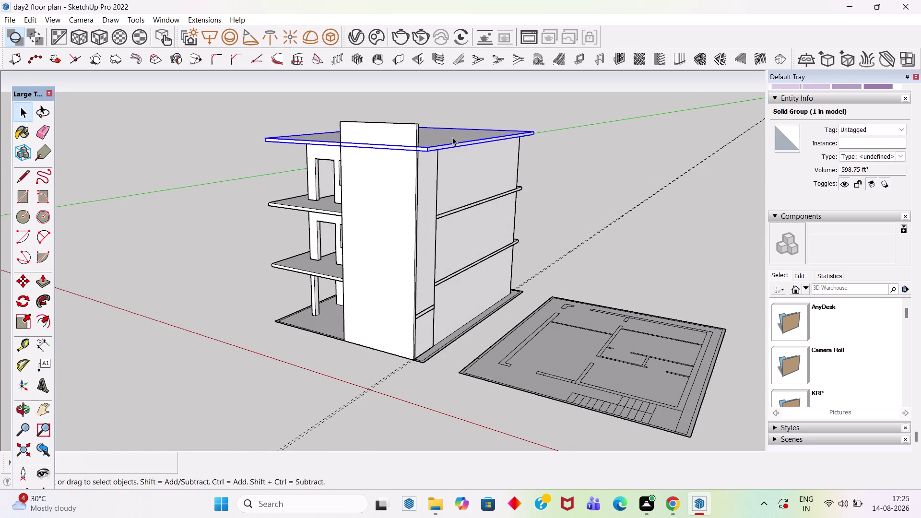
key(Delete)
click(312, 207)
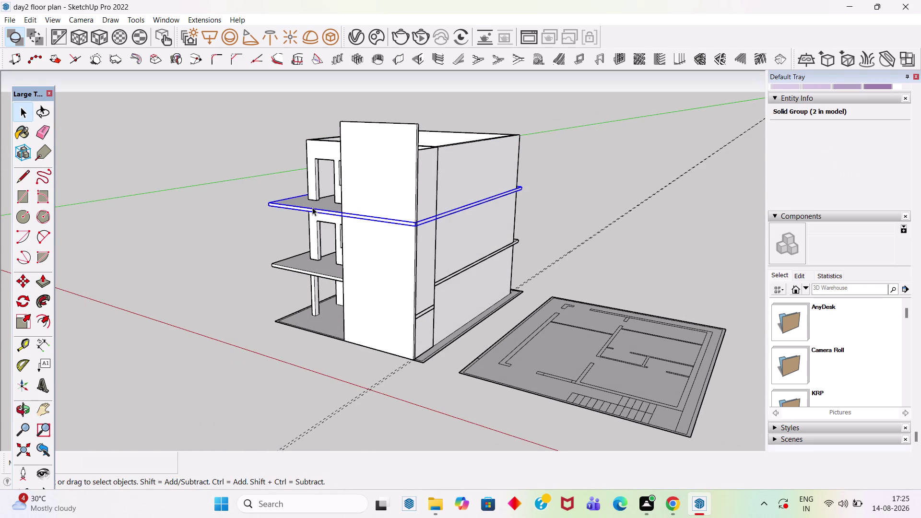
key(m)
scroll(down, 3)
middle_drag(267, 232, 458, 276)
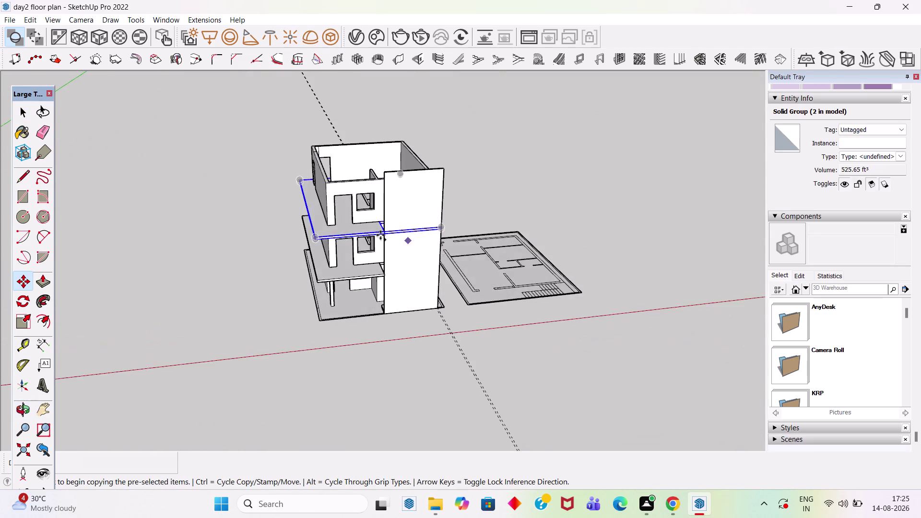
scroll(up, 3)
click(290, 218)
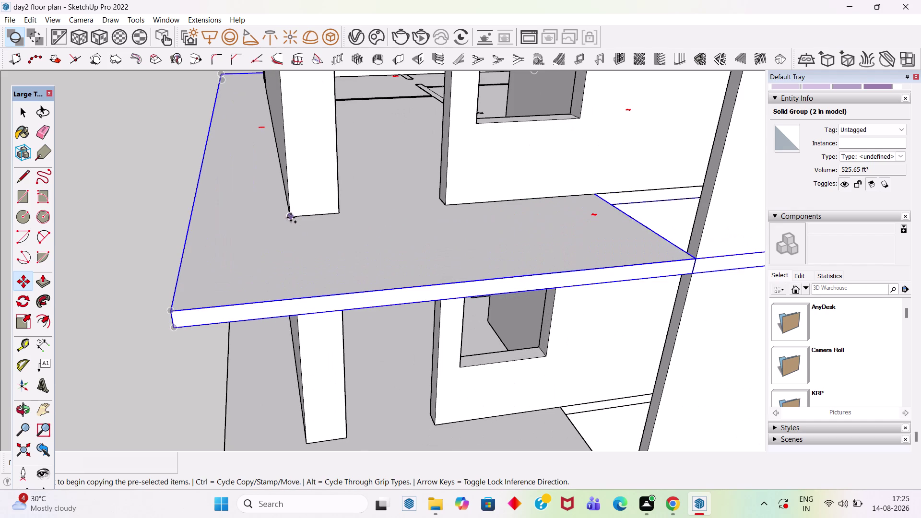
scroll(down, 3)
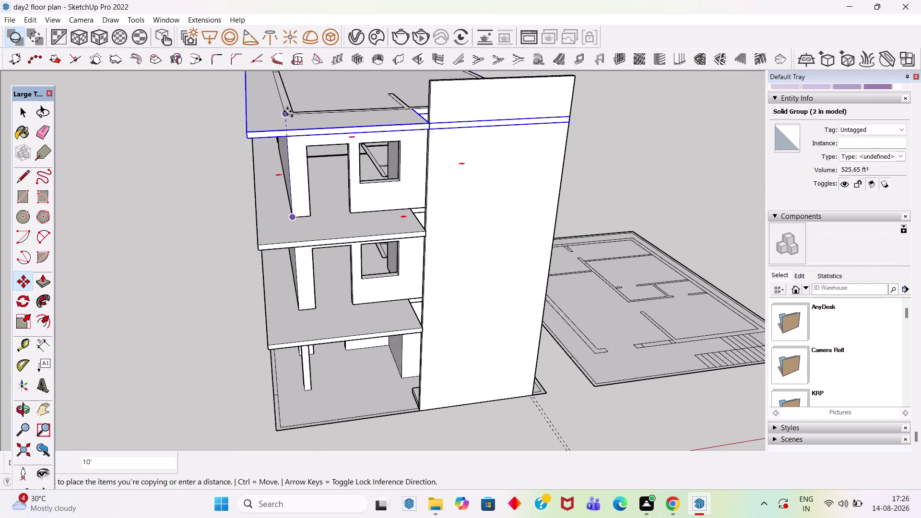
click(287, 111)
Set the slab copy down onto the top walls and look over the new roof.
middle_drag(298, 170, 299, 64)
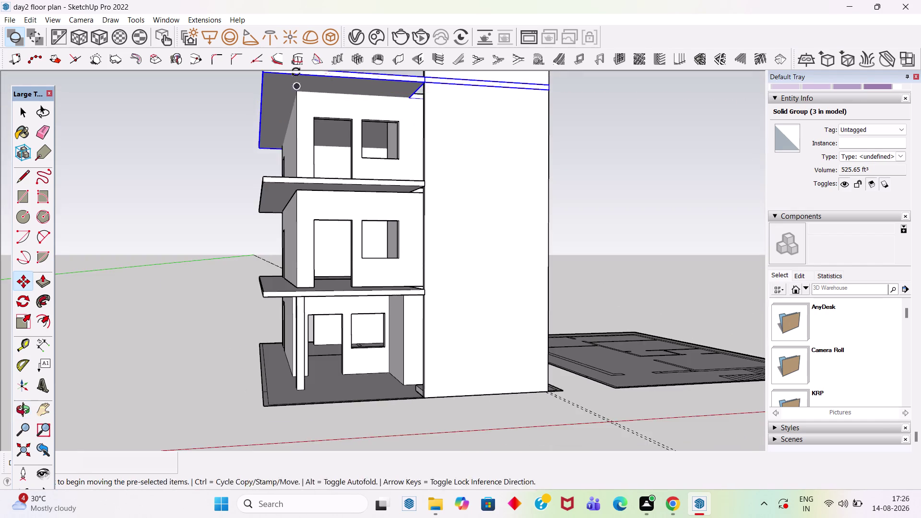
scroll(up, 3)
click(299, 95)
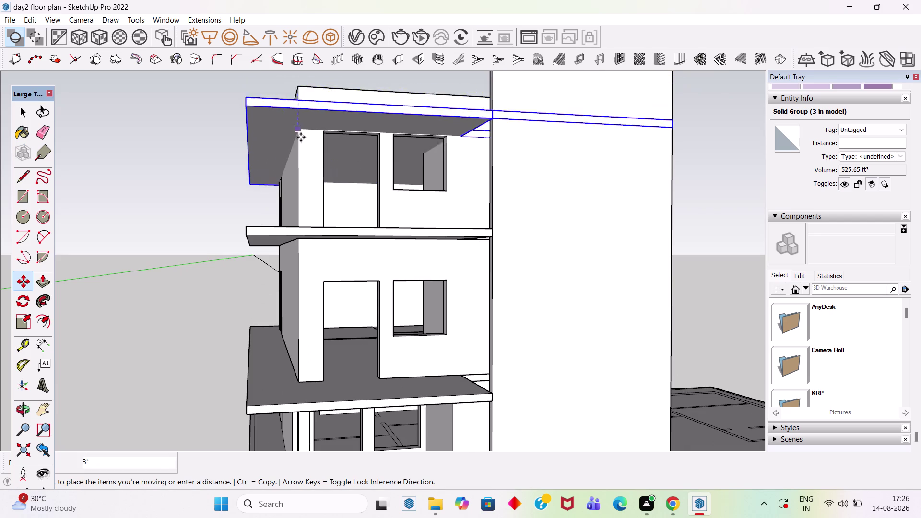
scroll(down, 3)
scroll(up, 3)
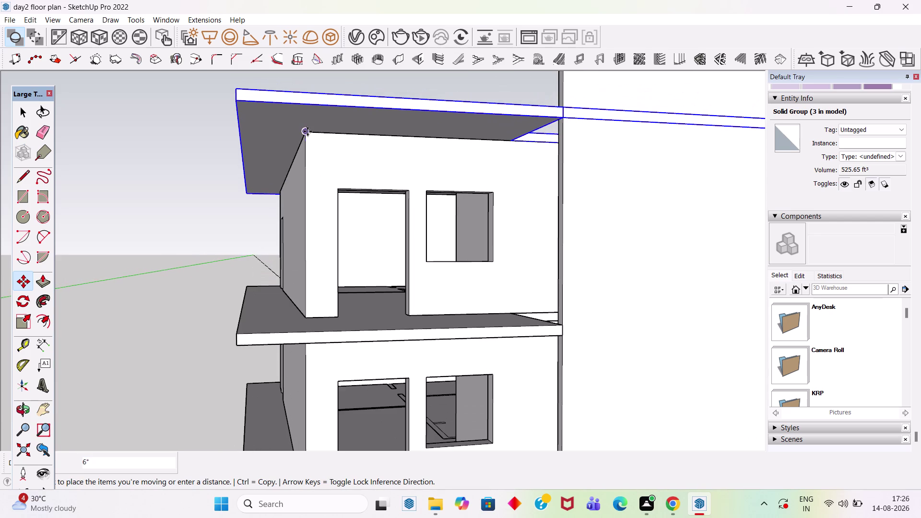
click(308, 131)
key(space)
click(241, 143)
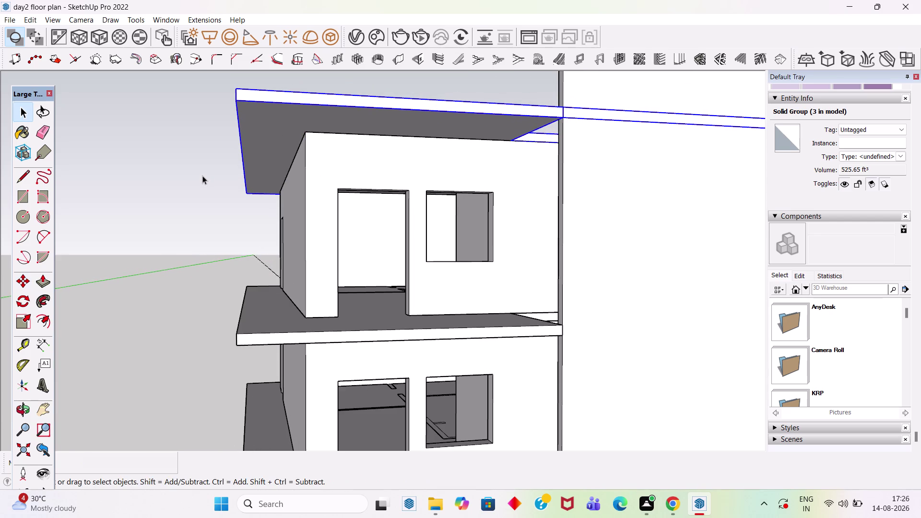
click(202, 176)
scroll(down, 3)
middle_drag(455, 211, 342, 346)
middle_drag(597, 308, 684, 318)
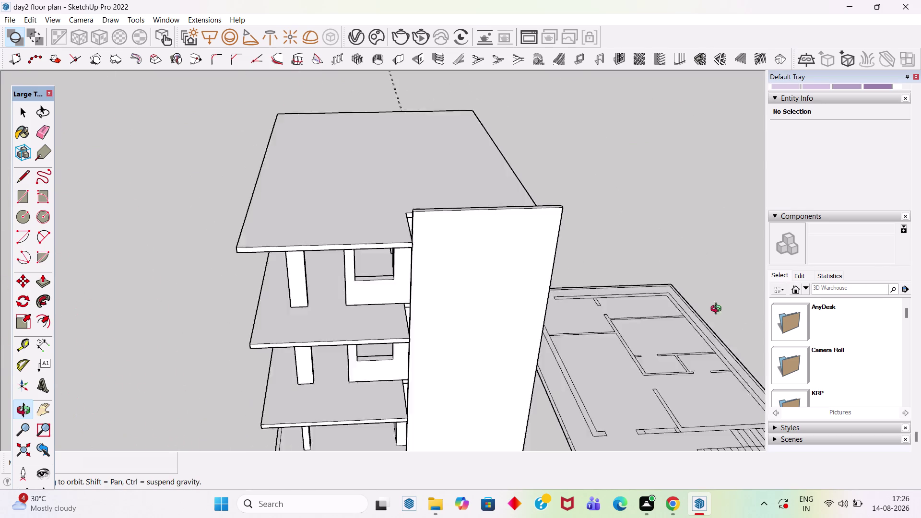
Extend the stair wall's top face 3' 6" above the roof slab.
middle_drag(684, 317, 868, 254)
scroll(up, 3)
middle_drag(508, 143, 461, 276)
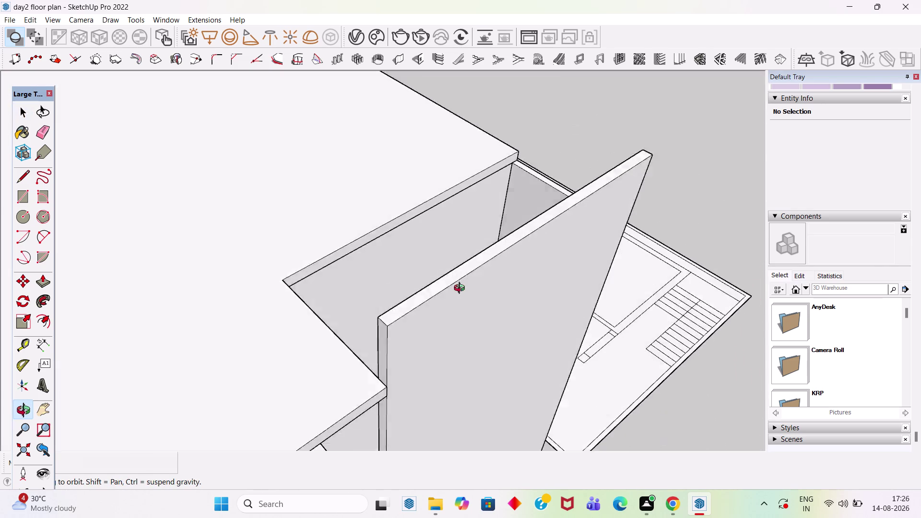
middle_drag(461, 275, 220, 242)
scroll(down, 3)
middle_drag(602, 213, 384, 173)
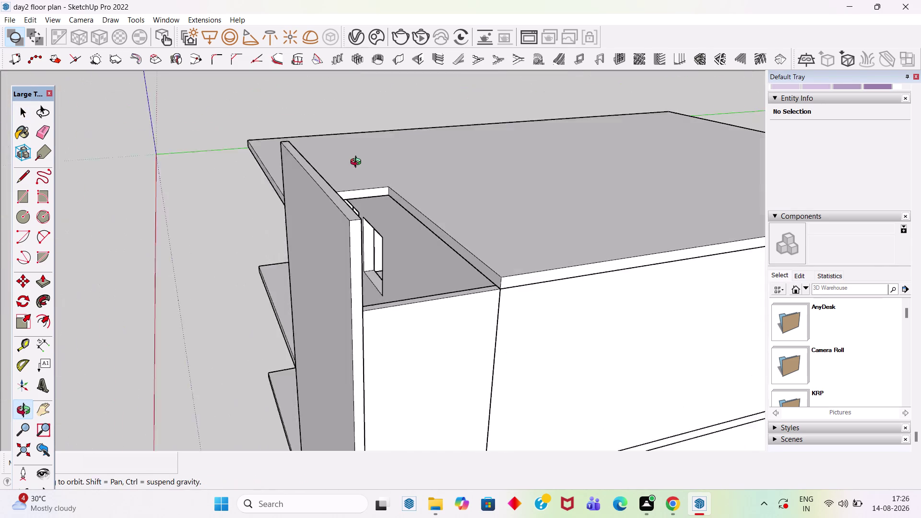
middle_drag(383, 173, 356, 164)
scroll(up, 3)
double_click(421, 292)
click(425, 293)
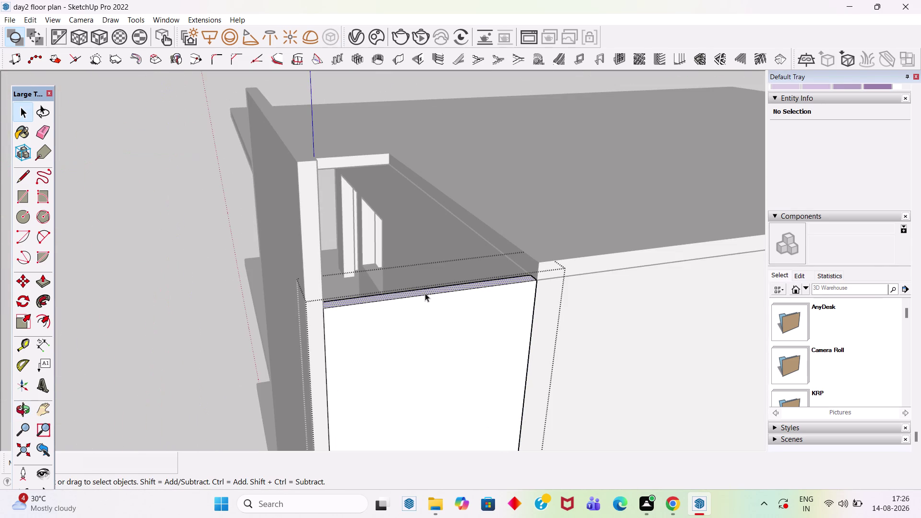
key(p)
click(426, 292)
click(298, 163)
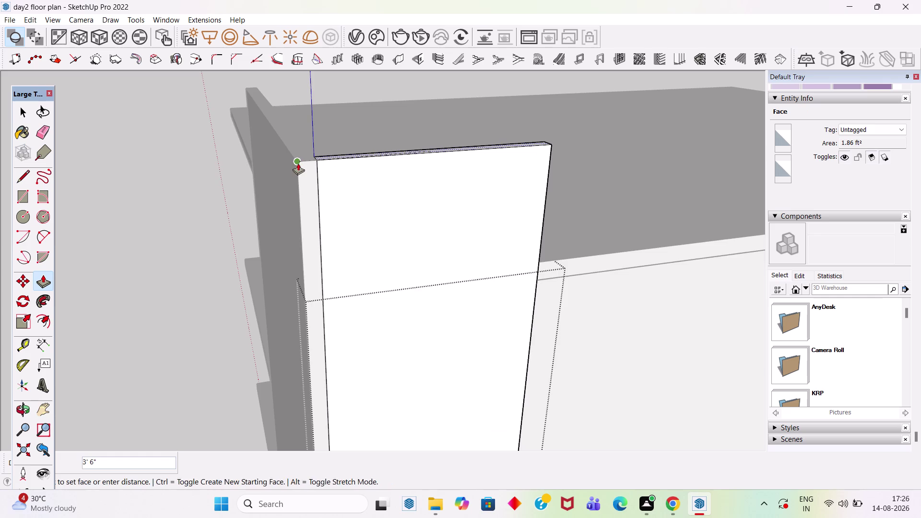
key(space)
scroll(down, 3)
click(263, 159)
Orbit around the house to check the raised wall from the side and front.
scroll(down, 3)
middle_drag(333, 197, 578, 134)
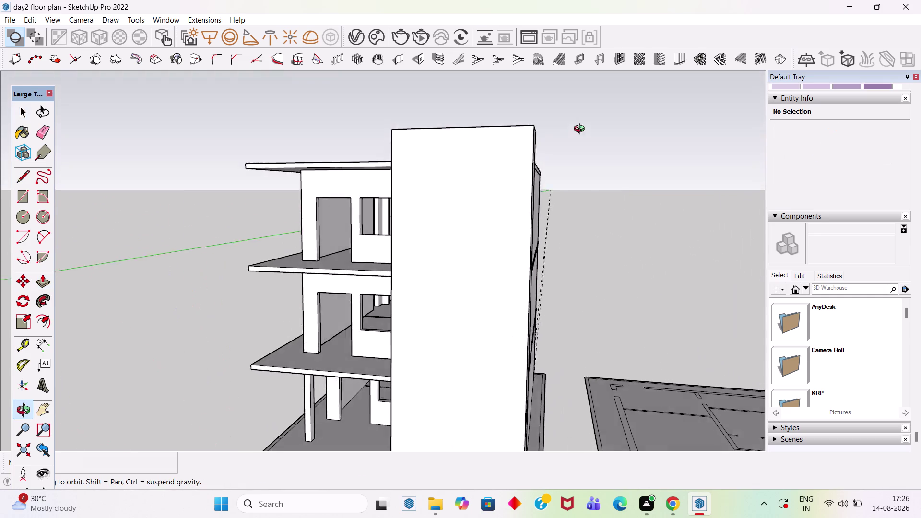
middle_drag(578, 134, 587, 125)
scroll(down, 3)
middle_drag(638, 188, 267, 162)
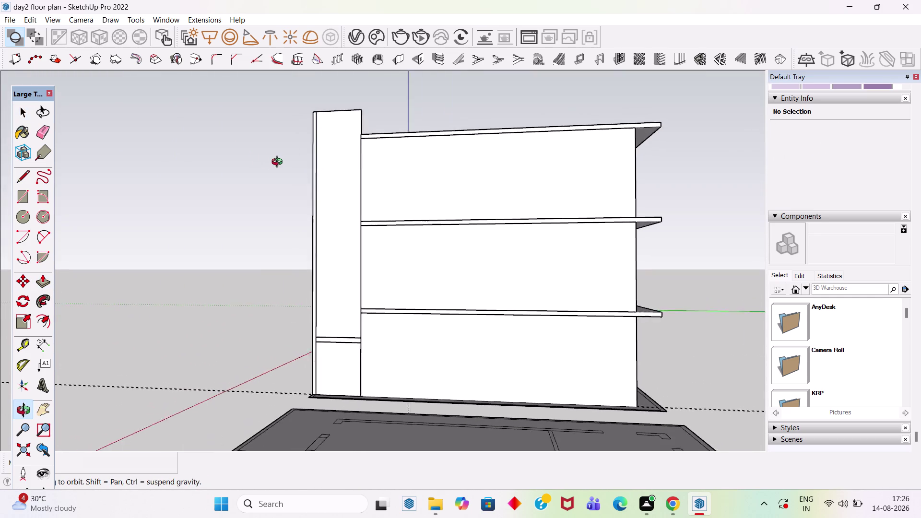
middle_drag(268, 162, 653, 170)
scroll(down, 3)
middle_drag(526, 296, 638, 286)
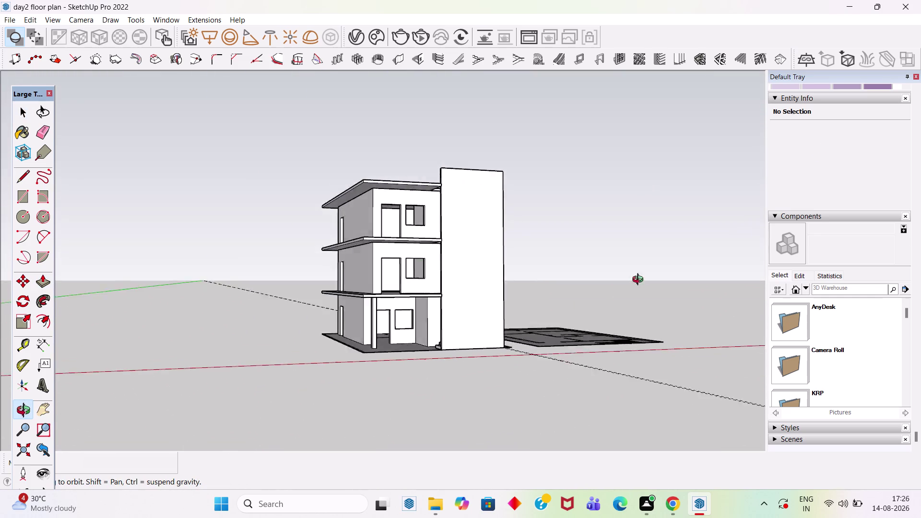
middle_drag(638, 286, 535, 333)
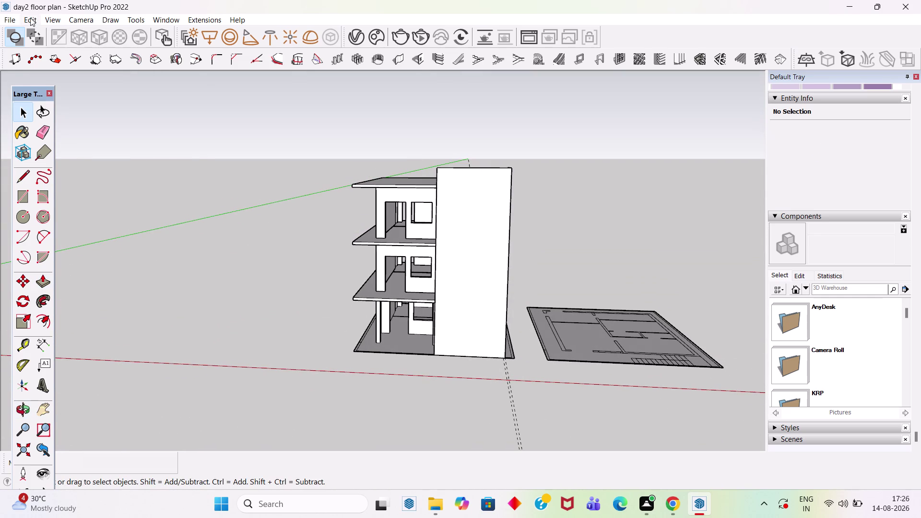
click(30, 17)
click(75, 130)
scroll(up, 3)
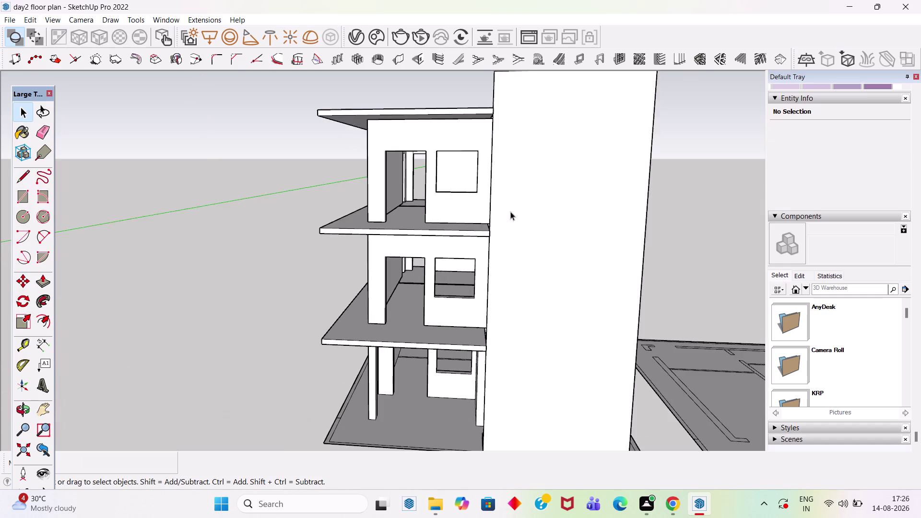
middle_drag(510, 212, 790, 288)
scroll(up, 3)
scroll(up, 3)
middle_drag(533, 272, 524, 341)
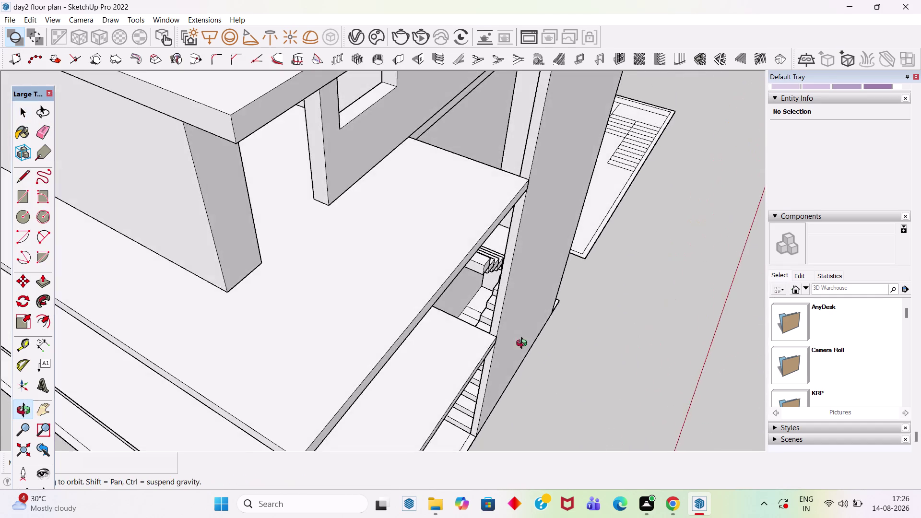
middle_drag(523, 341, 526, 229)
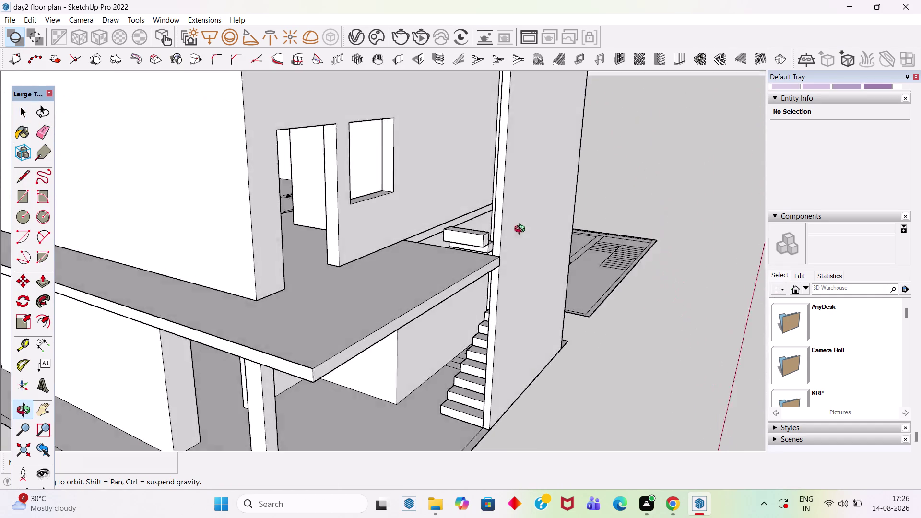
middle_drag(526, 229, 462, 289)
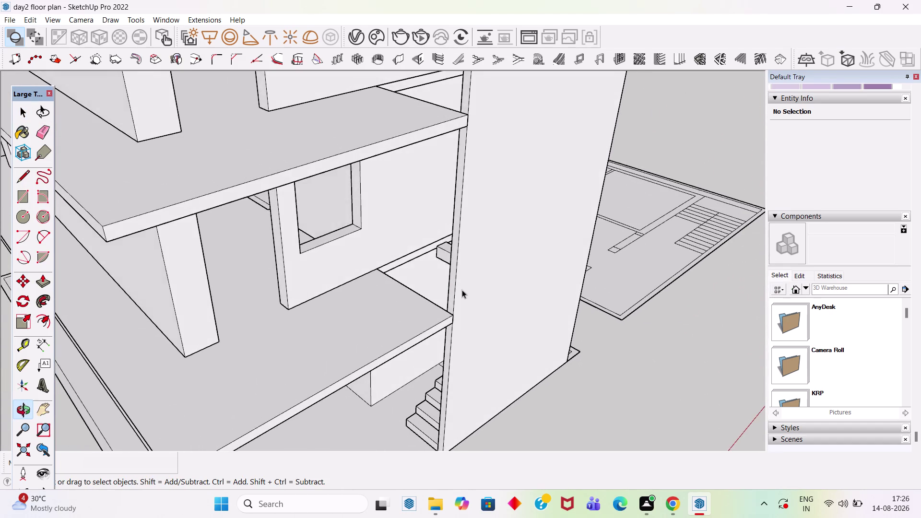
scroll(up, 3)
middle_drag(629, 262, 87, 276)
middle_drag(523, 265, 299, 265)
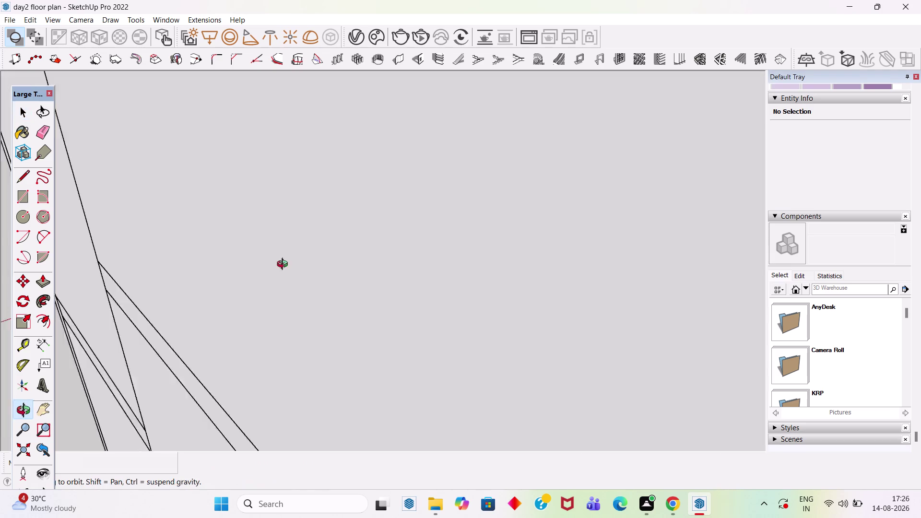
middle_drag(299, 266, 206, 249)
scroll(down, 3)
click(23, 452)
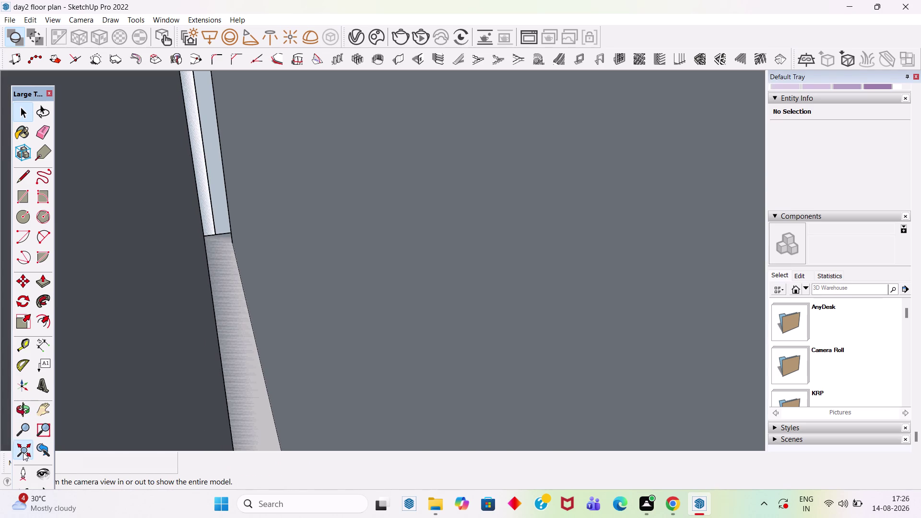
scroll(down, 3)
middle_drag(402, 326, 1, 293)
scroll(up, 3)
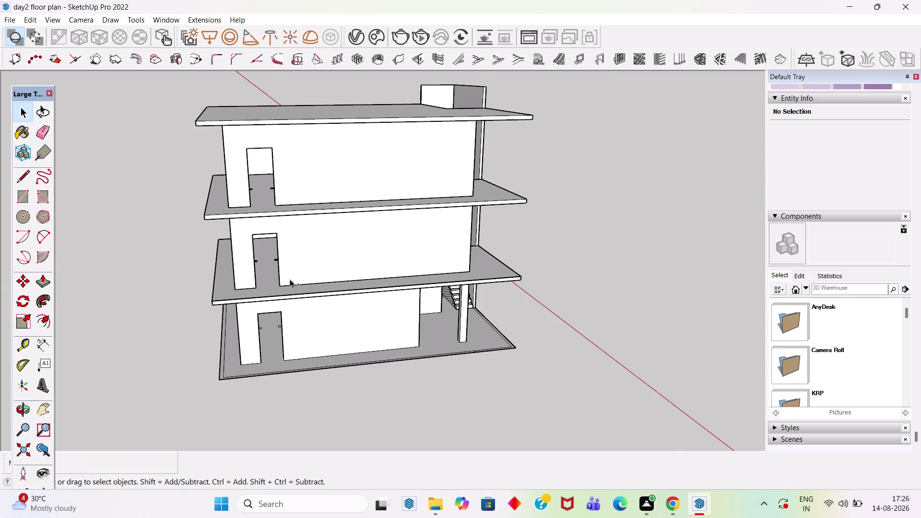
key(ctrl+s)
scroll(up, 3)
middle_drag(575, 243, 463, 241)
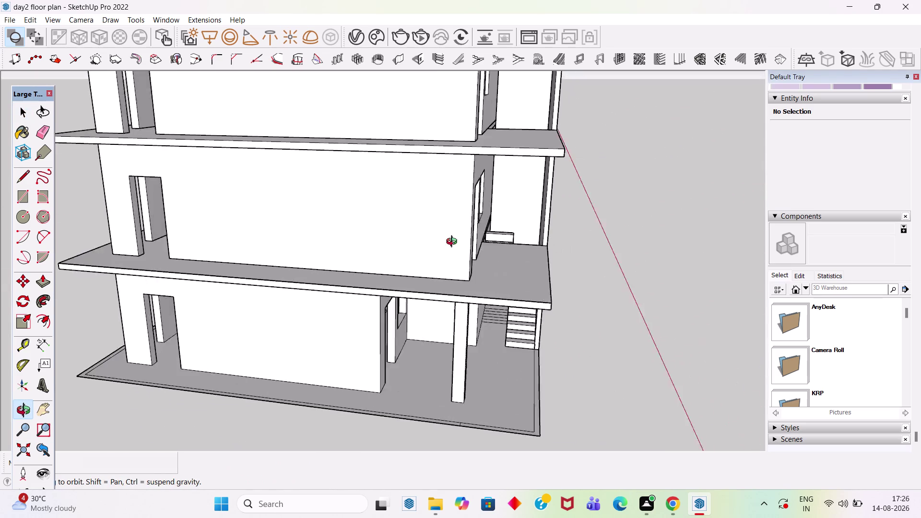
middle_drag(463, 241, 412, 251)
scroll(up, 3)
scroll(down, 3)
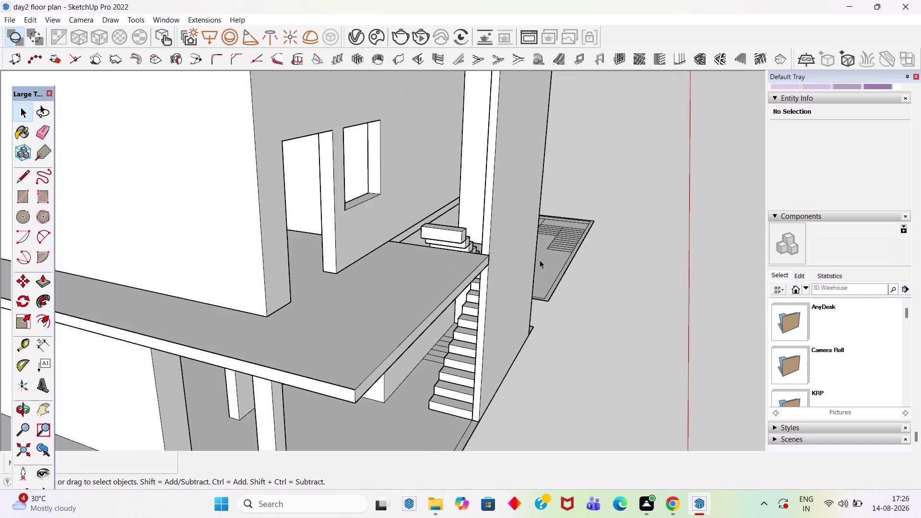
middle_drag(546, 251, 238, 280)
click(239, 273)
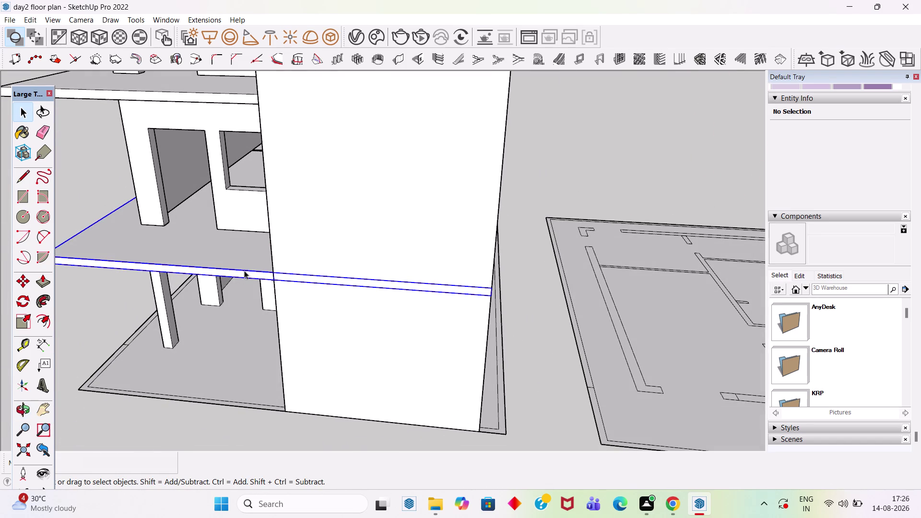
Check the slab's context options and tray panel, undo, and reselect the middle floor slab.
right_click(245, 267)
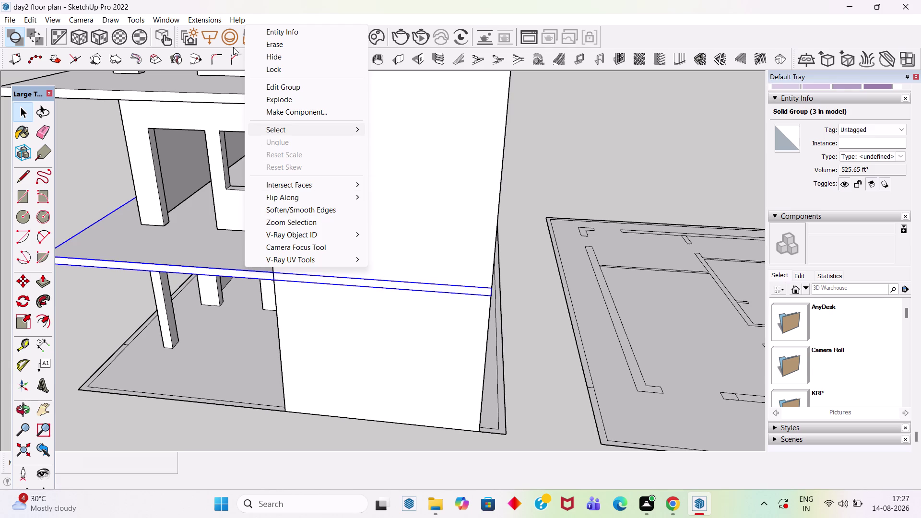
click(163, 20)
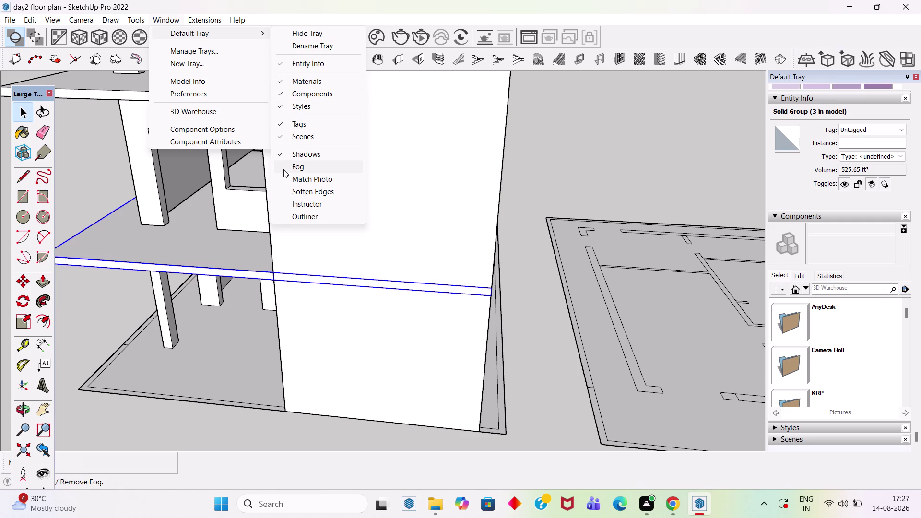
click(683, 182)
click(183, 260)
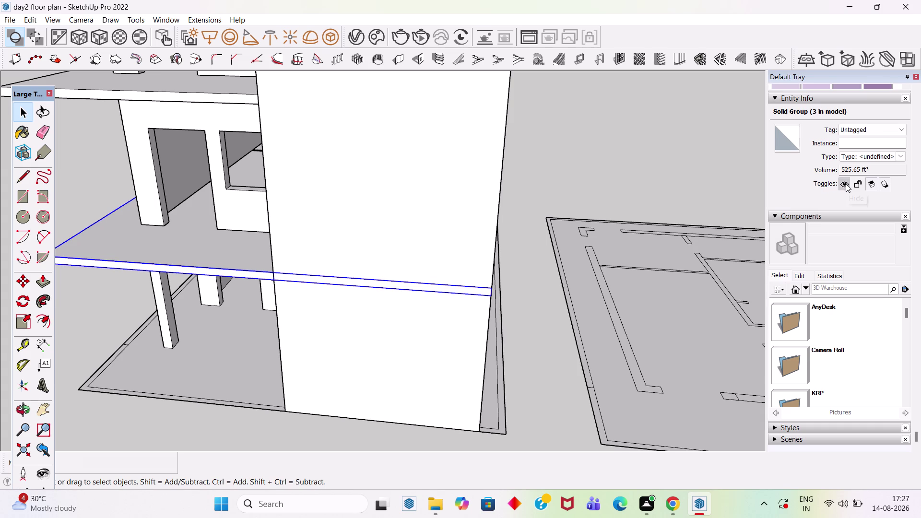
click(846, 184)
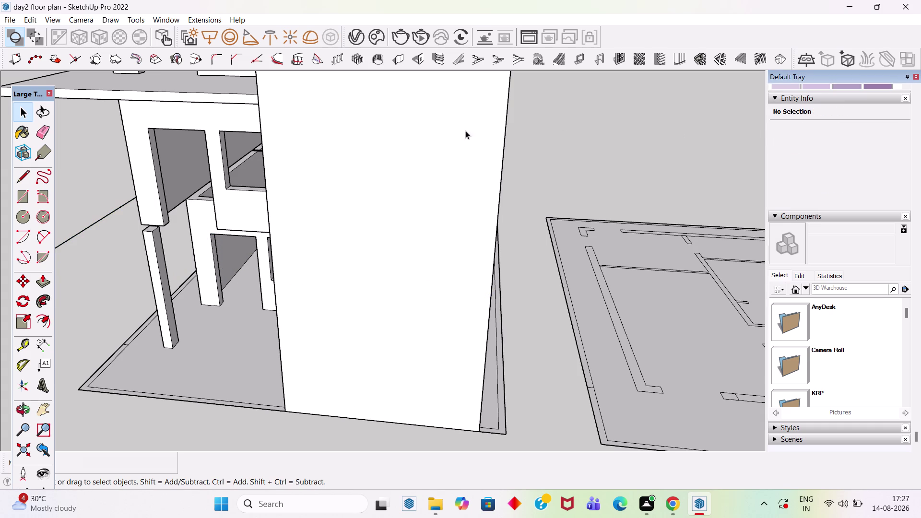
scroll(left, 3)
key(ctrl+z)
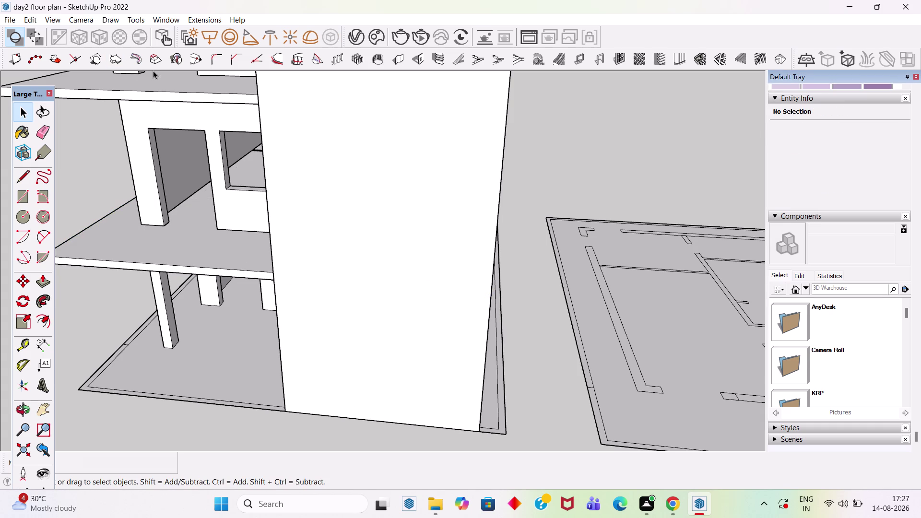
click(165, 267)
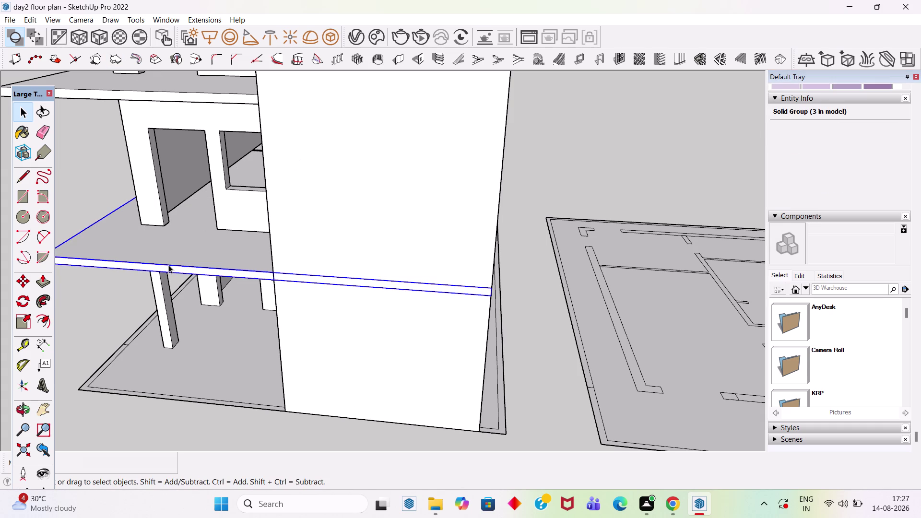
Zoom in on the slab-wall junction and view the Camera menu without changing anything.
scroll(up, 3)
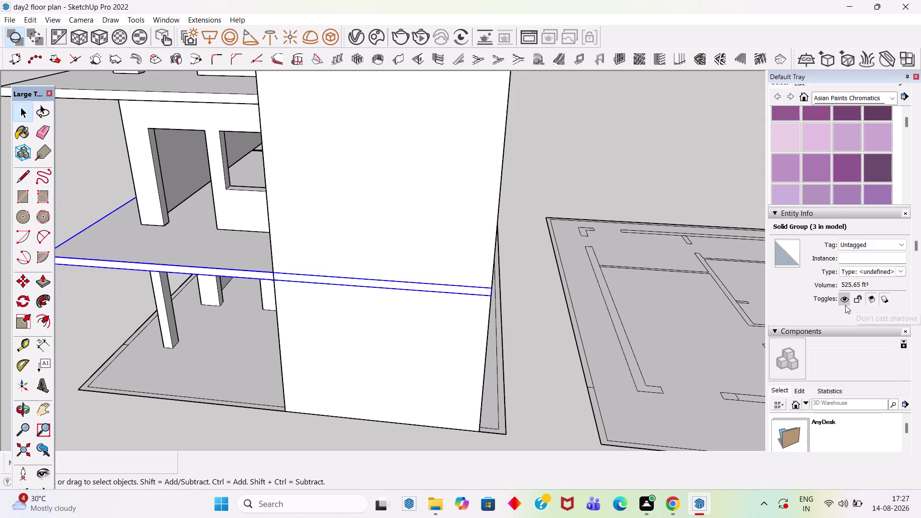
scroll(up, 3)
scroll(up, 3)
scroll(up, 3)
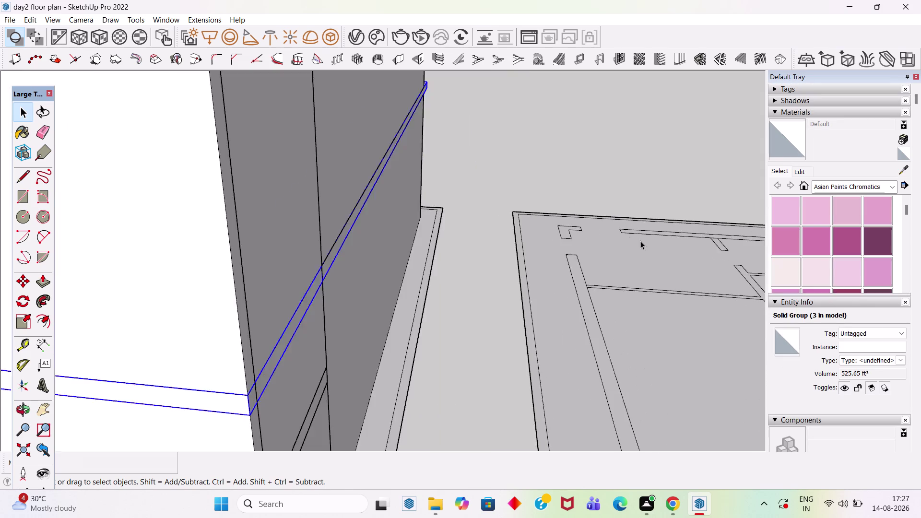
scroll(up, 3)
scroll(down, 3)
scroll(up, 3)
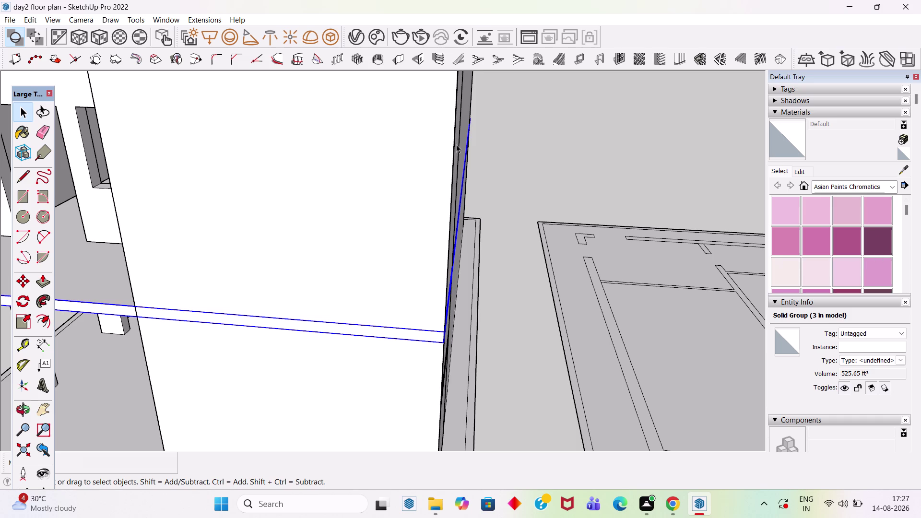
scroll(down, 3)
scroll(up, 3)
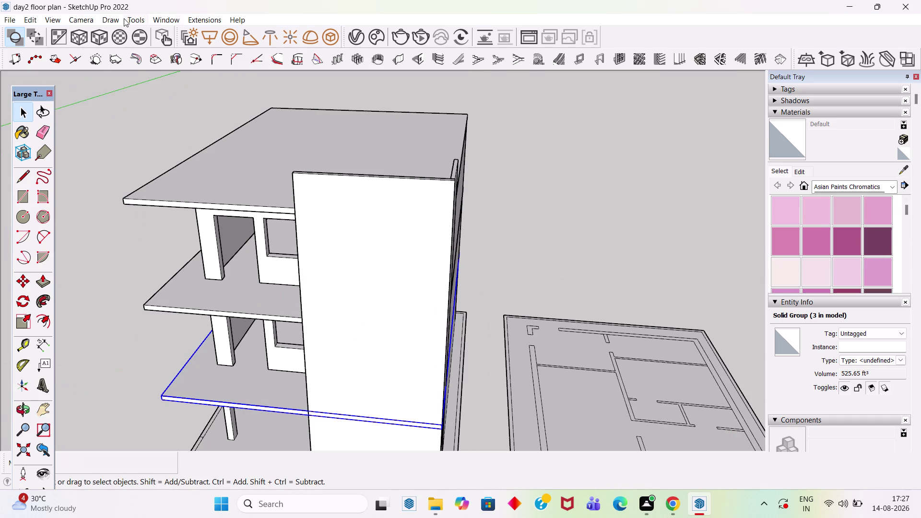
click(114, 21)
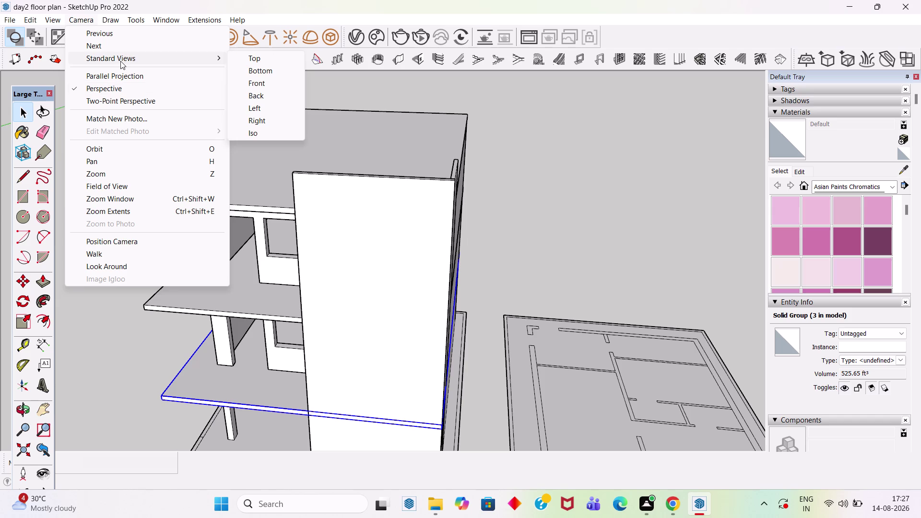
click(255, 136)
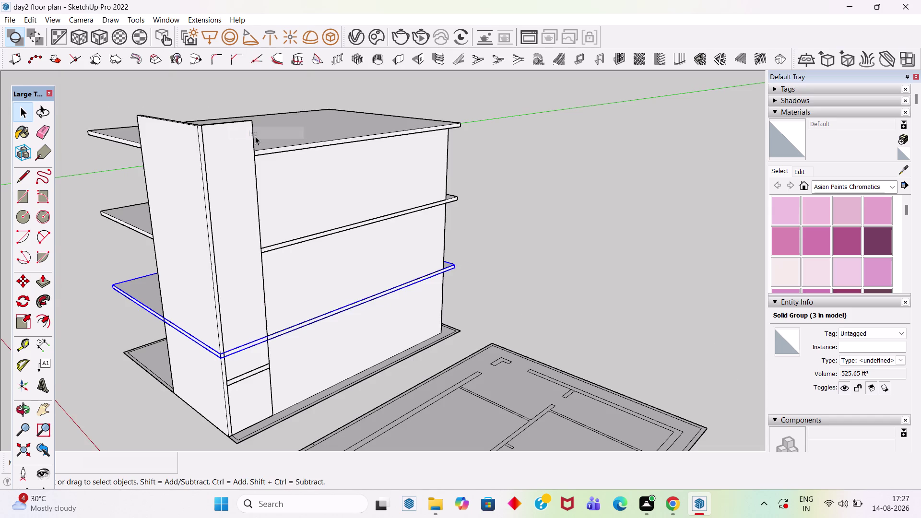
Orbit out to view the whole house beside its floor plan, opening and dismissing a menu.
scroll(down, 3)
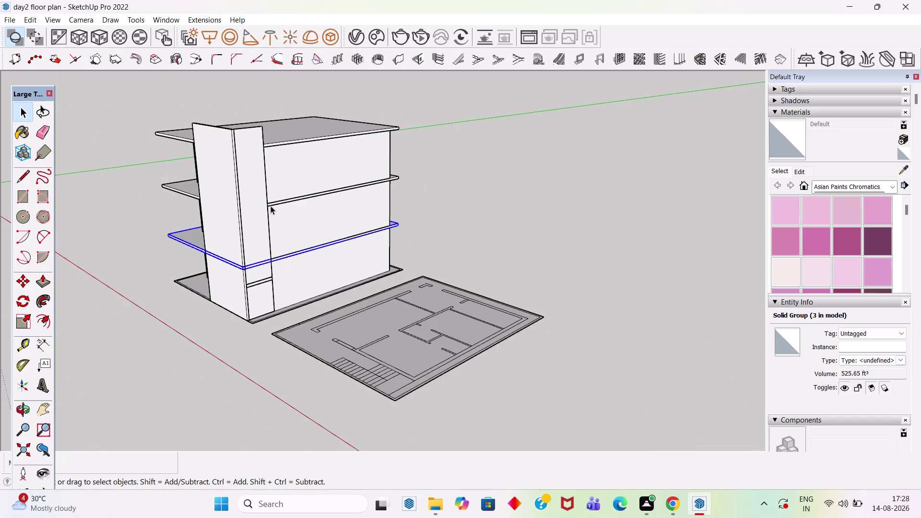
scroll(down, 3)
middle_drag(447, 184, 112, 181)
middle_drag(578, 170, 92, 150)
middle_drag(429, 178, 261, 179)
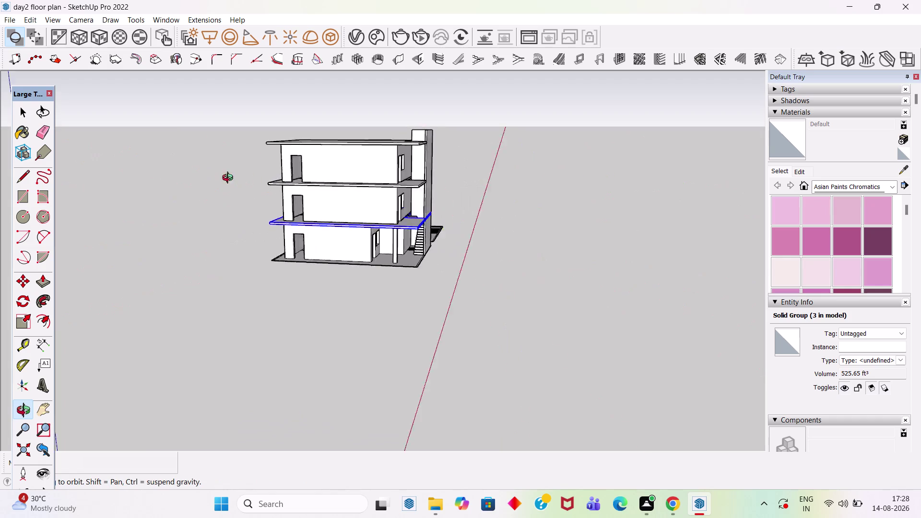
middle_drag(261, 179, 176, 177)
middle_drag(530, 176, 323, 180)
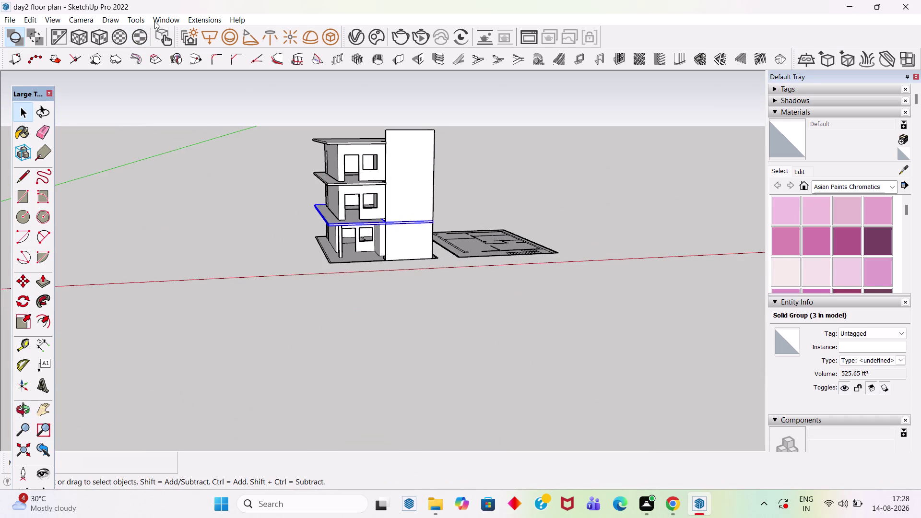
click(136, 22)
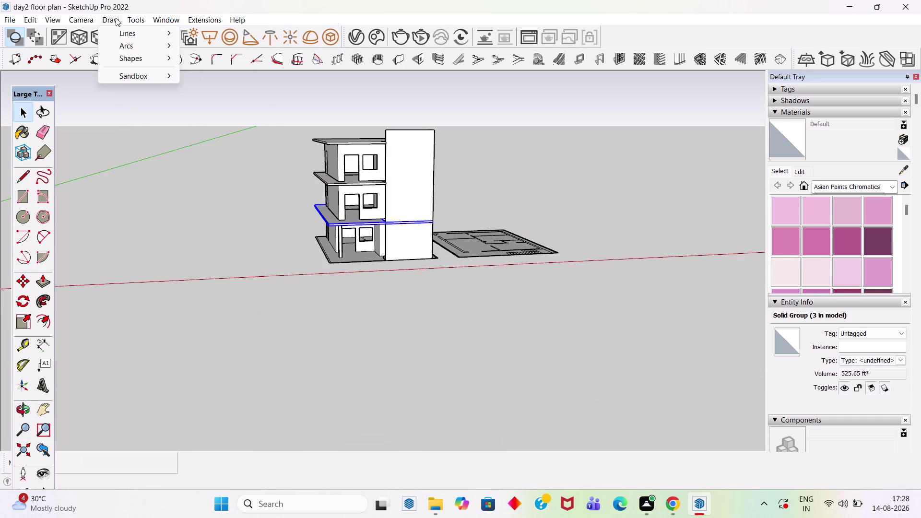
scroll(up, 3)
click(516, 171)
Select the middle slab, zoom to the junction, and right-click the tall stair-side wall.
scroll(up, 3)
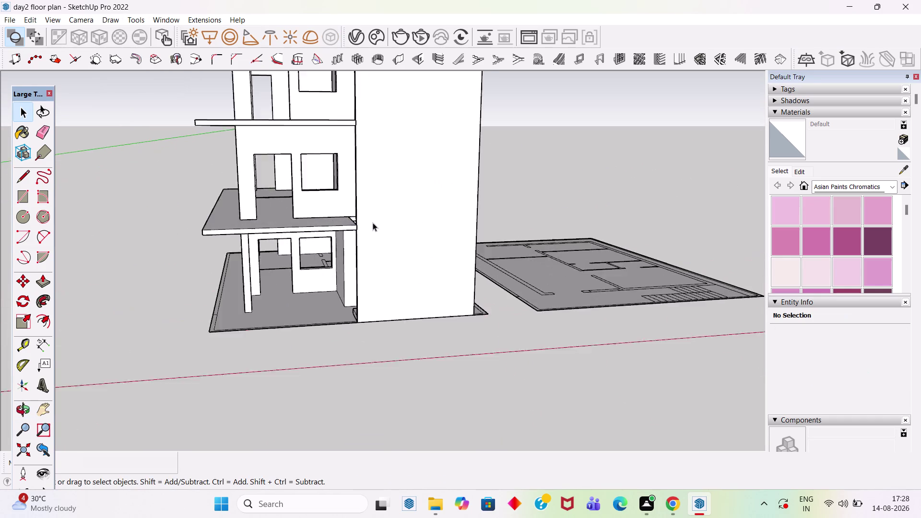
scroll(up, 3)
middle_drag(338, 204, 350, 312)
click(336, 293)
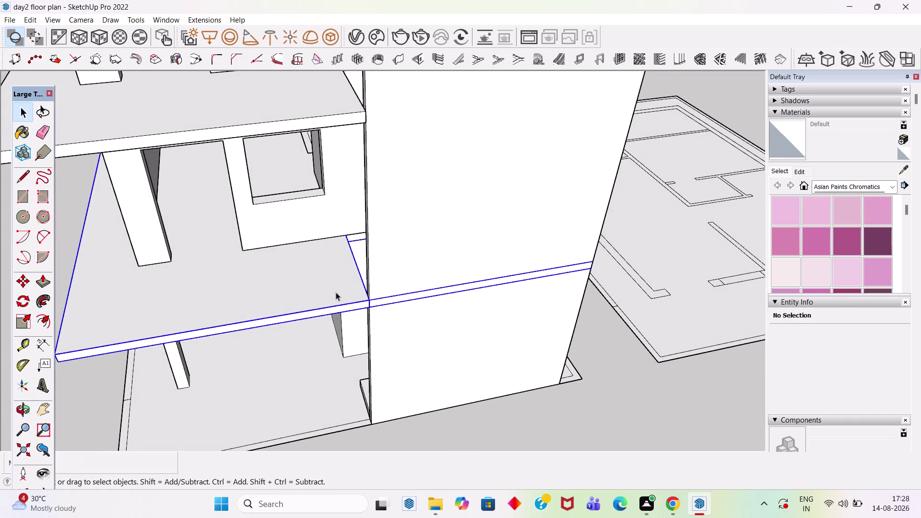
scroll(up, 3)
middle_drag(655, 219, 264, 193)
scroll(up, 3)
scroll(down, 3)
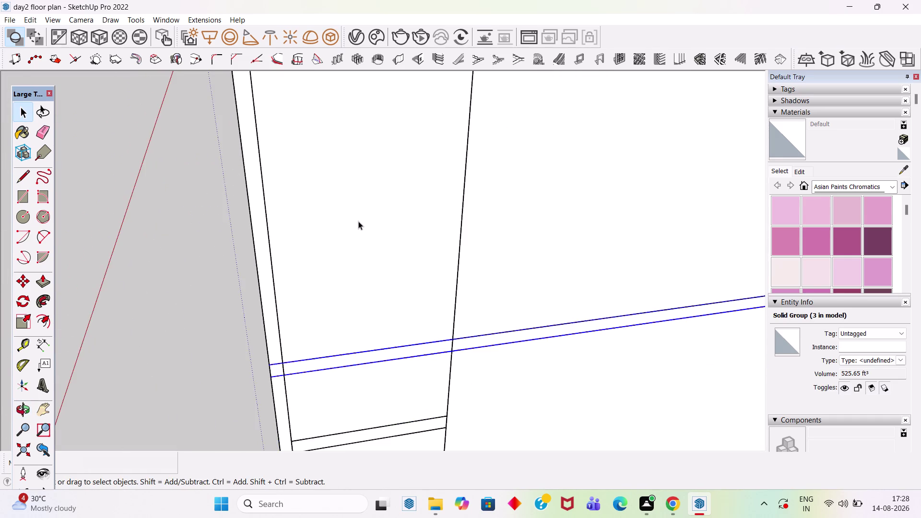
scroll(down, 3)
middle_drag(369, 213, 579, 228)
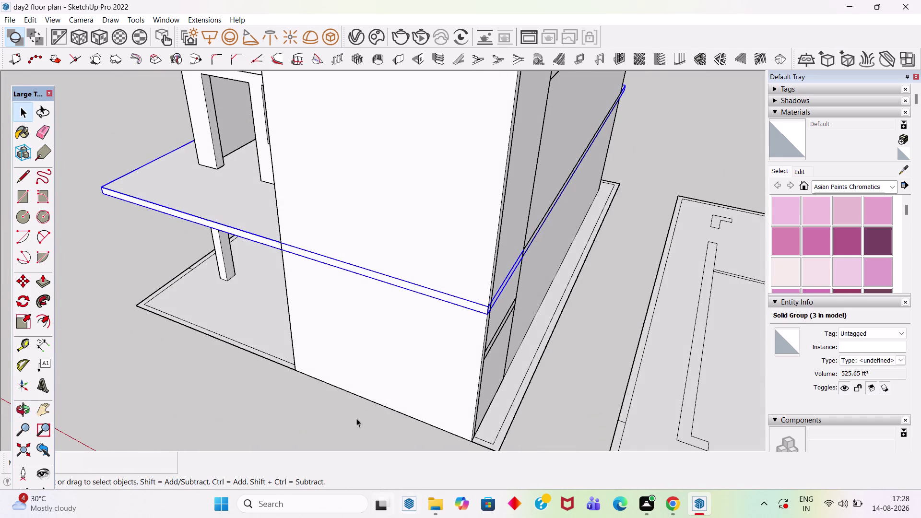
scroll(up, 3)
scroll(down, 3)
click(395, 229)
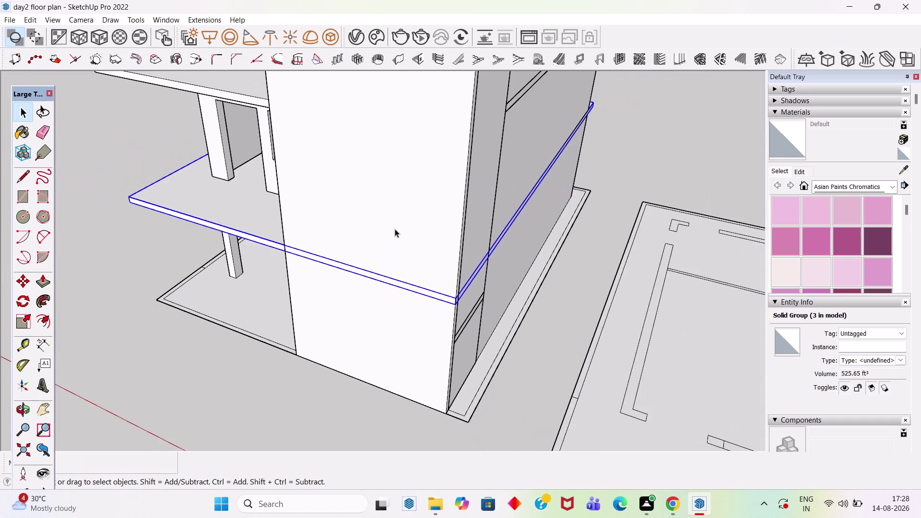
right_click(394, 228)
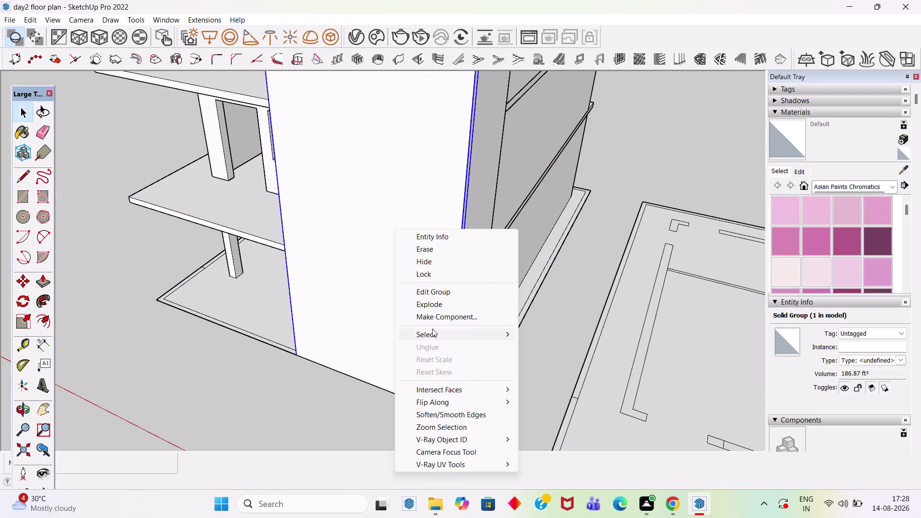
Hide the tall side wall to expose the slab edge by the stairs.
click(429, 263)
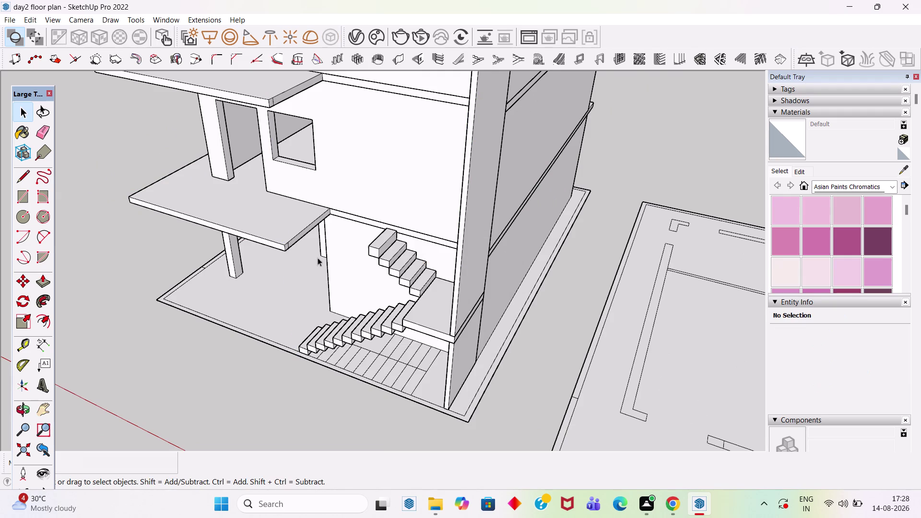
scroll(up, 3)
middle_drag(418, 215, 355, 219)
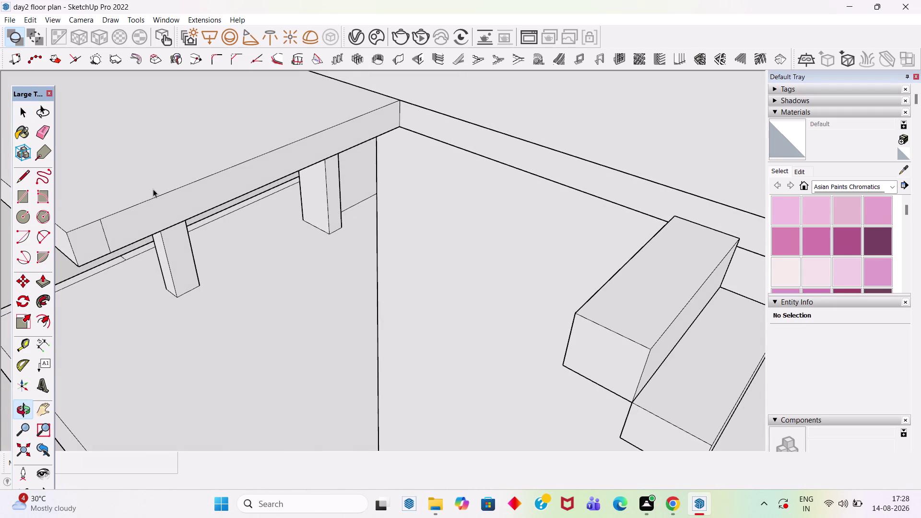
Push the middle slab's end face about 5'10" out to the staircase landing.
double_click(176, 205)
click(182, 211)
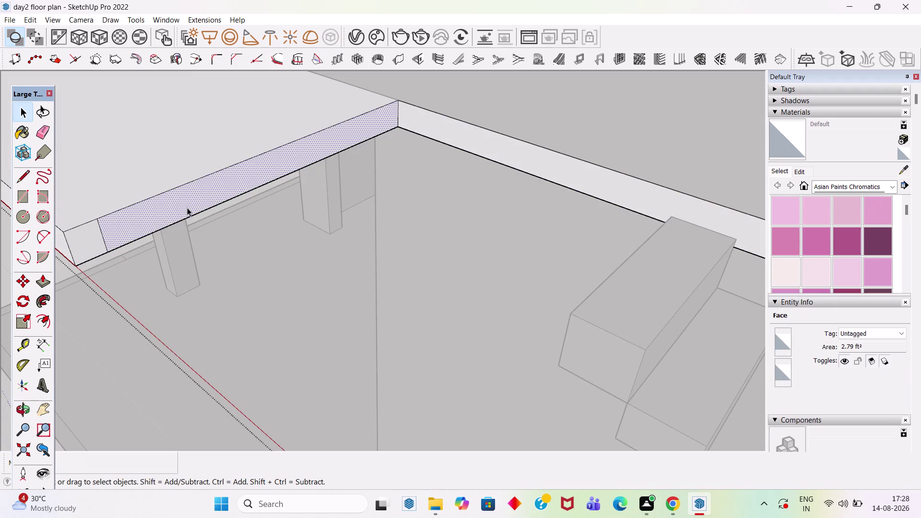
key(p)
click(187, 207)
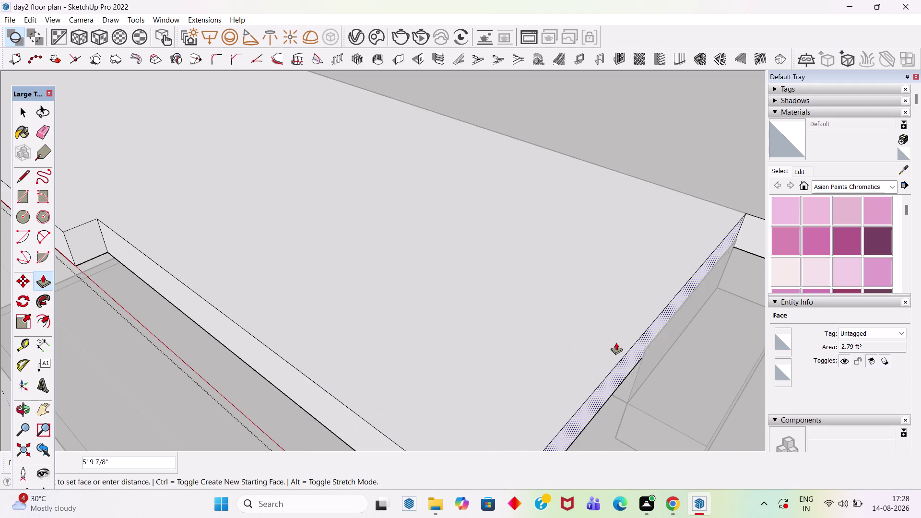
scroll(down, 3)
scroll(down, 3)
middle_drag(515, 289, 547, 140)
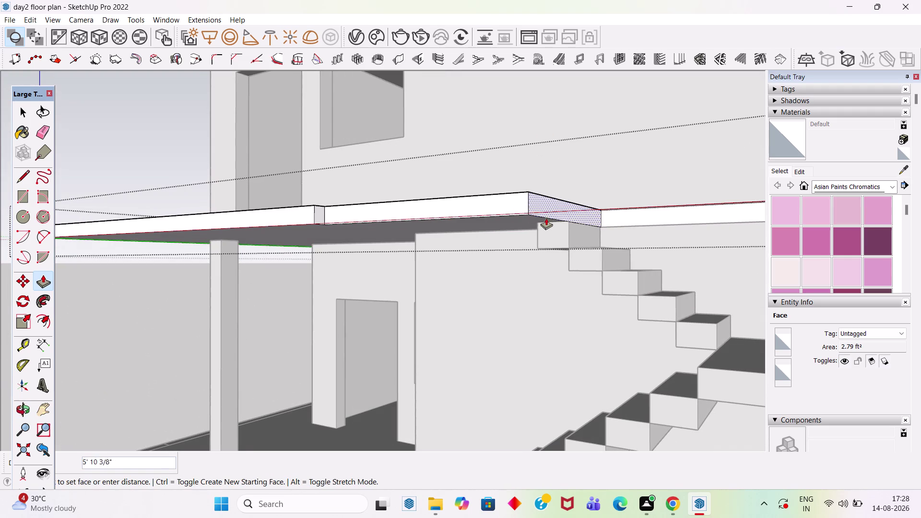
click(538, 222)
key(space)
scroll(down, 3)
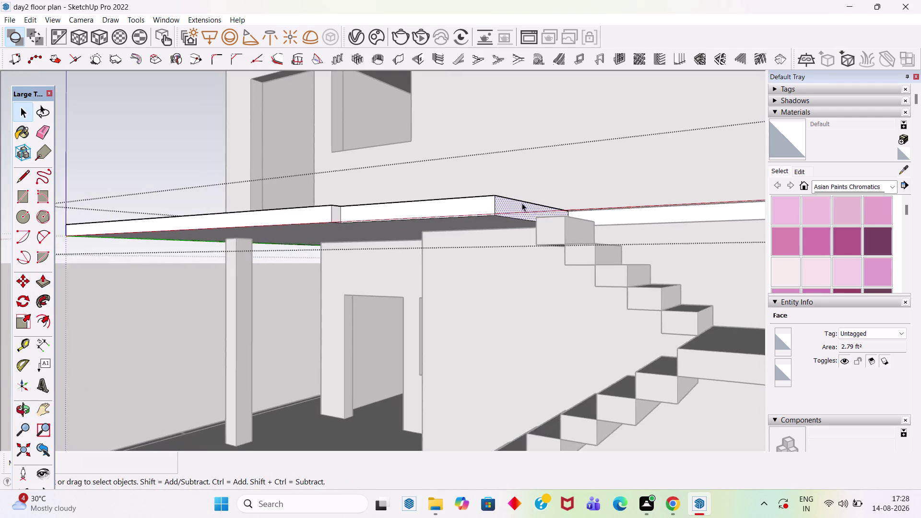
middle_drag(521, 205, 596, 283)
scroll(down, 3)
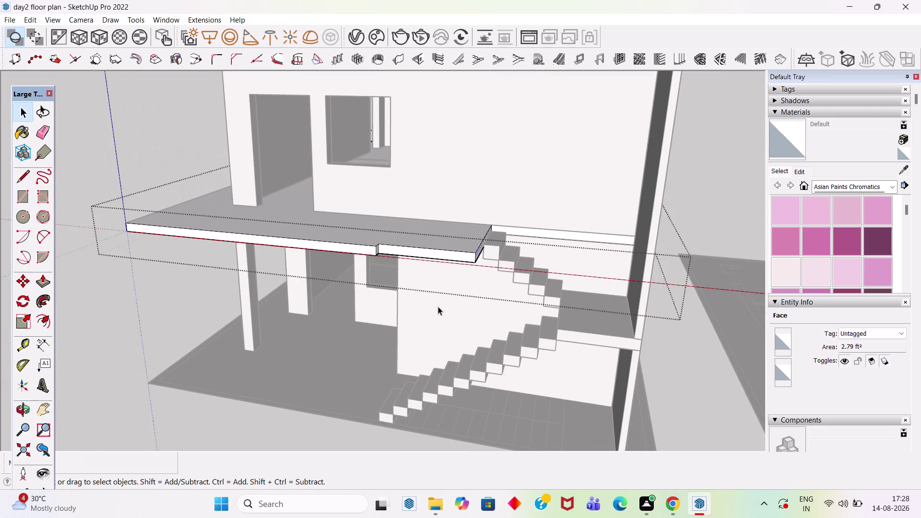
key(Escape)
click(159, 173)
click(34, 18)
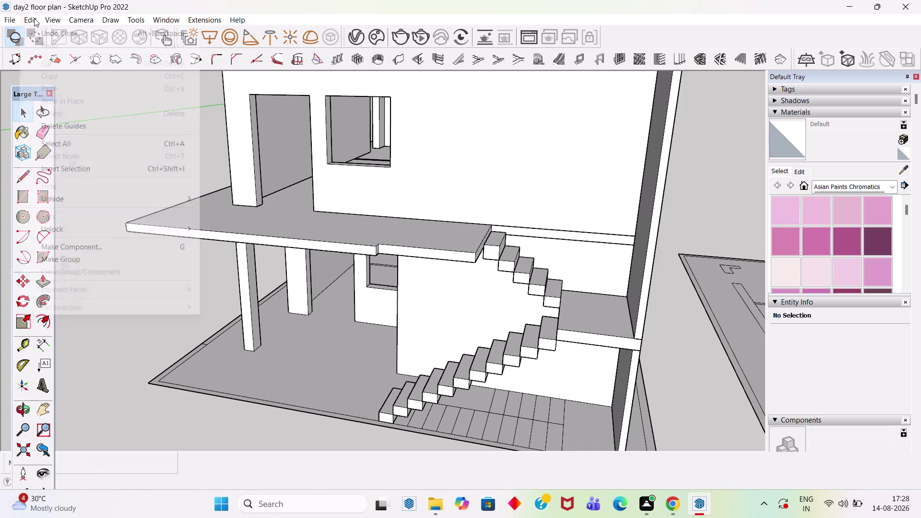
click(60, 201)
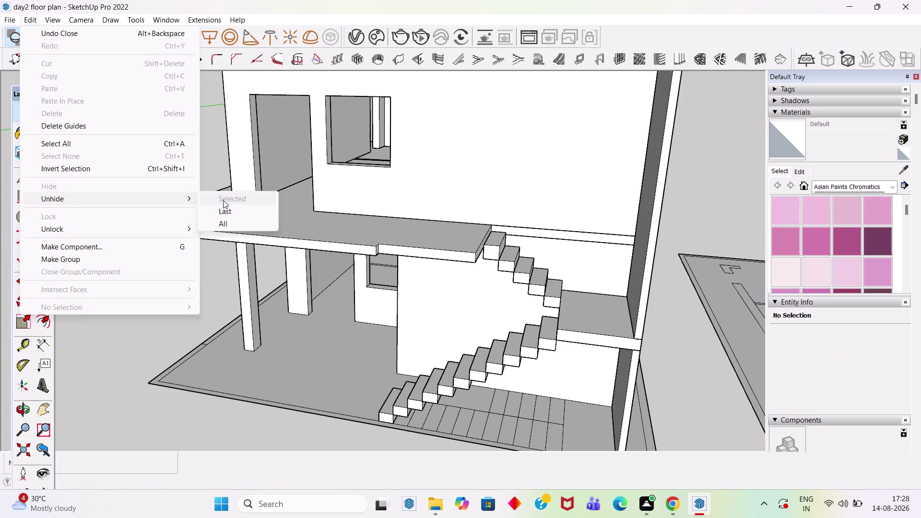
click(232, 212)
scroll(down, 3)
middle_drag(356, 246, 693, 269)
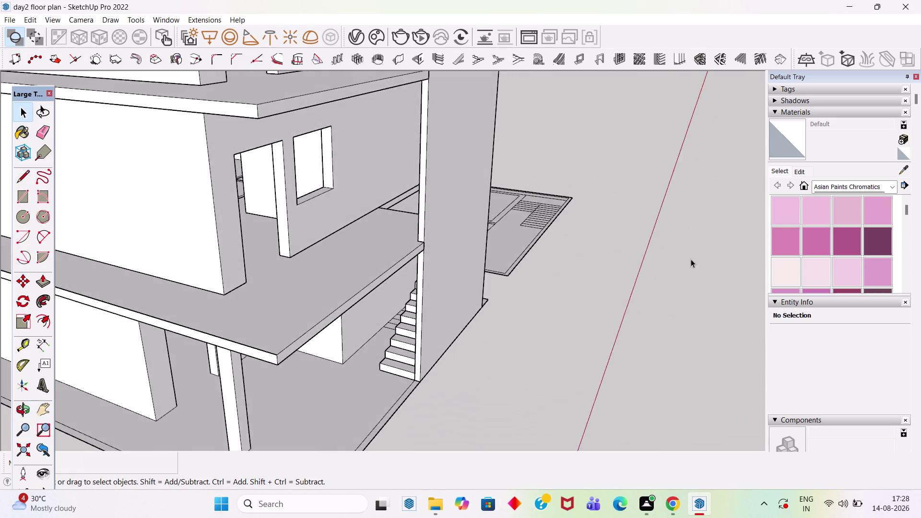
scroll(up, 3)
middle_drag(454, 186, 512, 280)
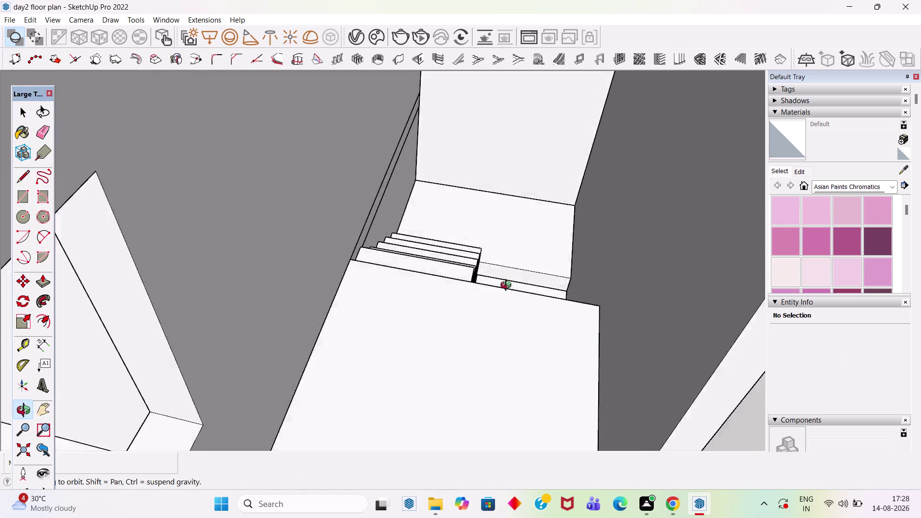
middle_drag(512, 280, 485, 265)
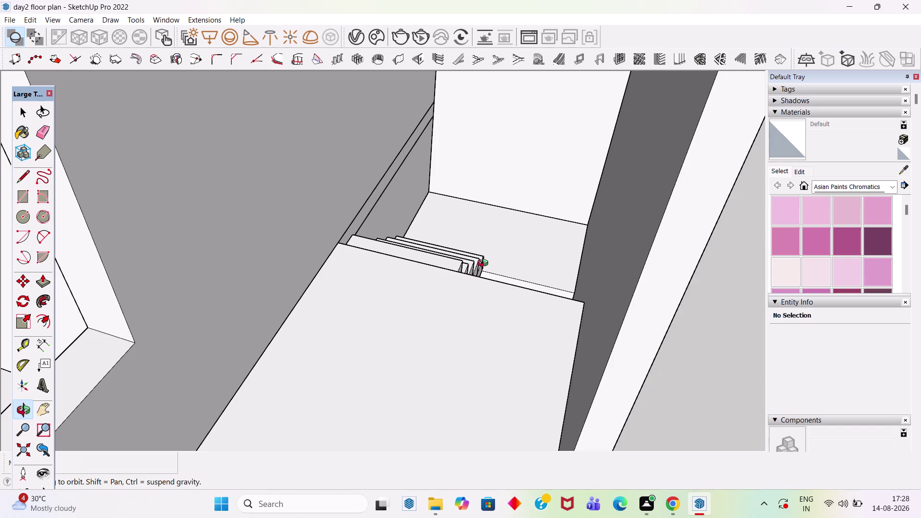
middle_drag(485, 264, 469, 266)
scroll(up, 3)
middle_drag(460, 198, 354, 294)
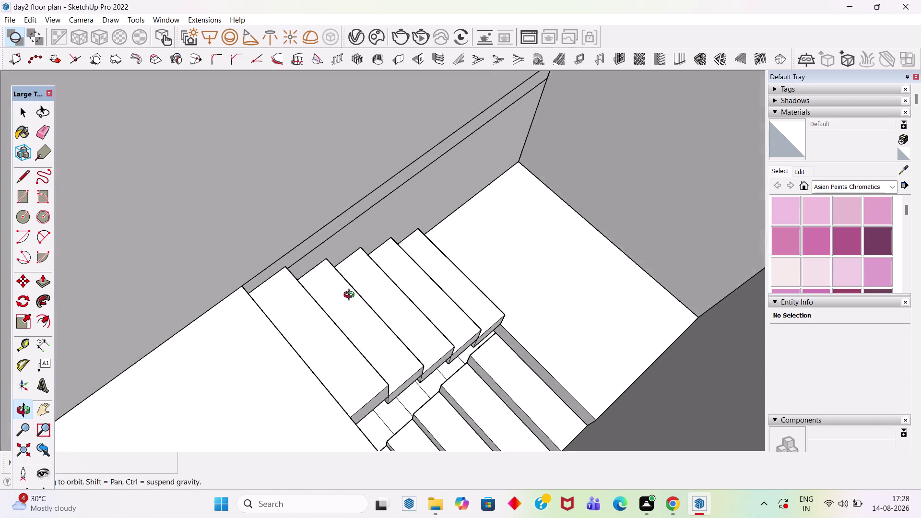
middle_drag(354, 294, 473, 176)
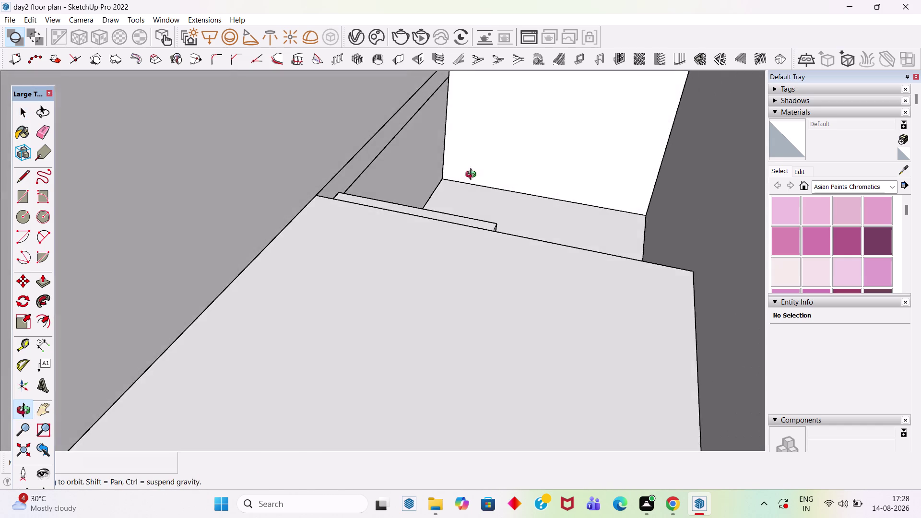
middle_drag(473, 175, 436, 201)
scroll(up, 3)
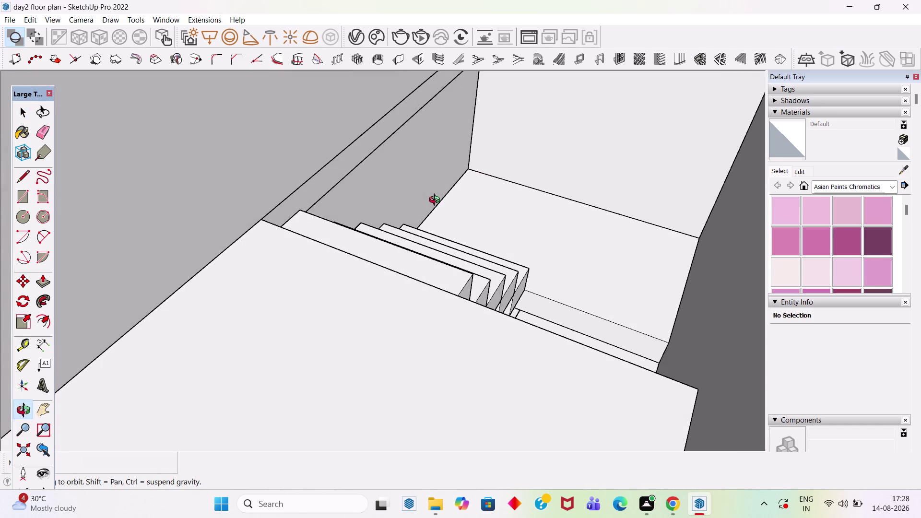
middle_drag(437, 201, 433, 197)
scroll(down, 3)
middle_drag(479, 285, 480, 178)
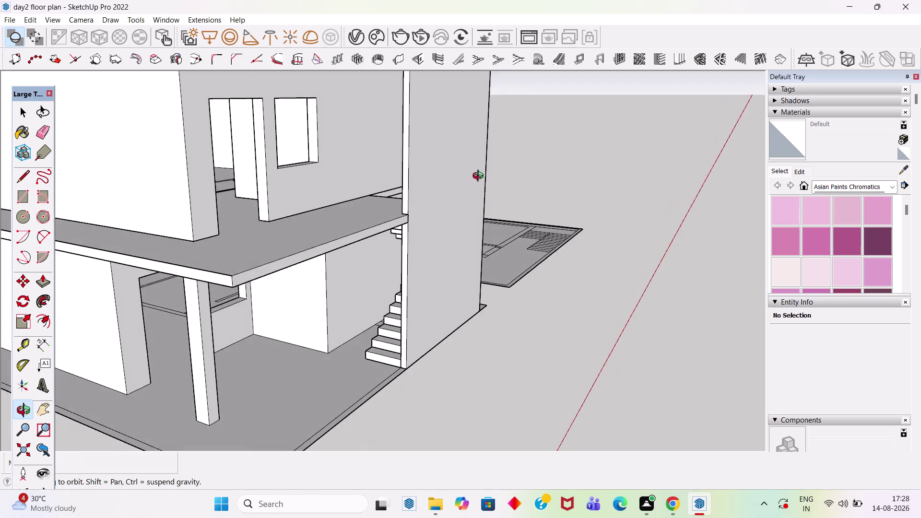
middle_drag(480, 178, 483, 307)
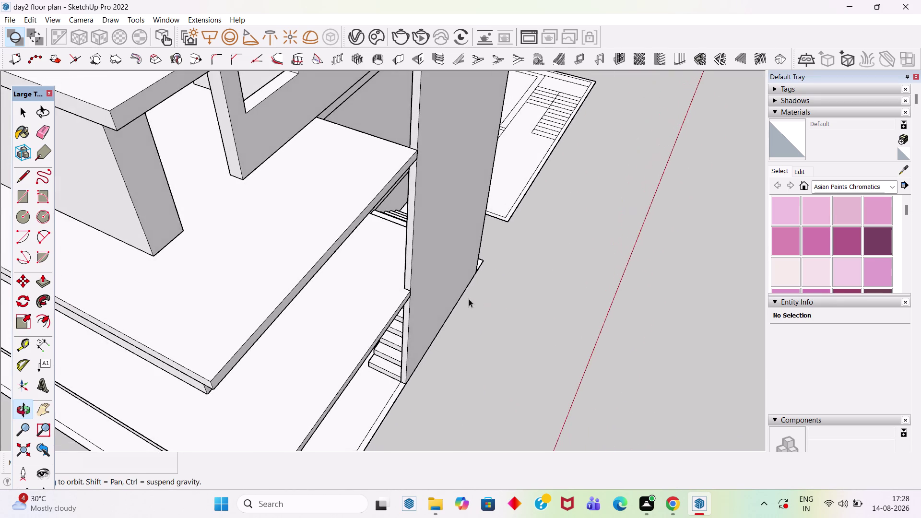
scroll(down, 3)
scroll(down, 3)
middle_drag(449, 290, 453, 197)
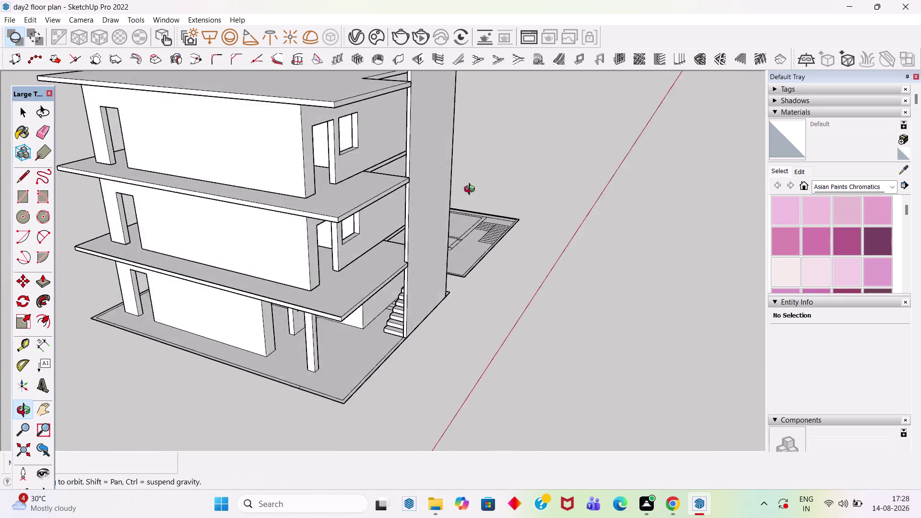
middle_drag(453, 197, 446, 263)
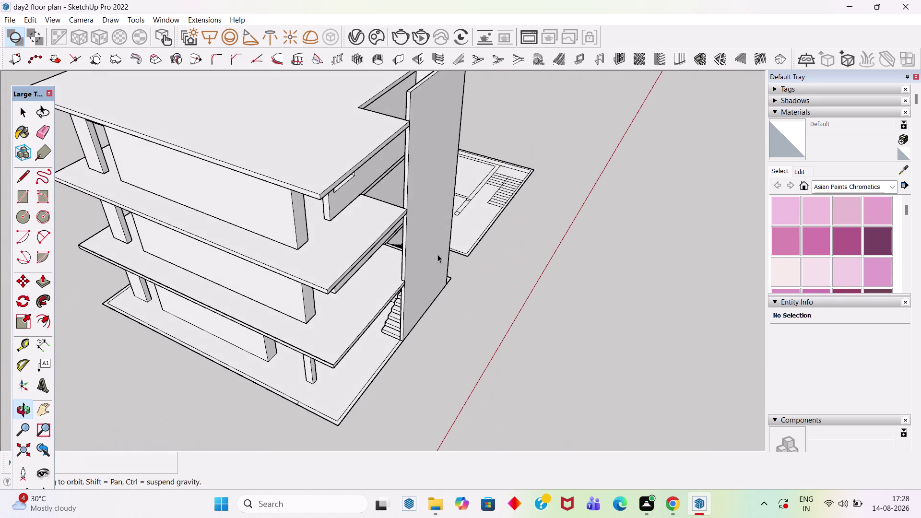
scroll(up, 3)
middle_drag(384, 316, 481, 233)
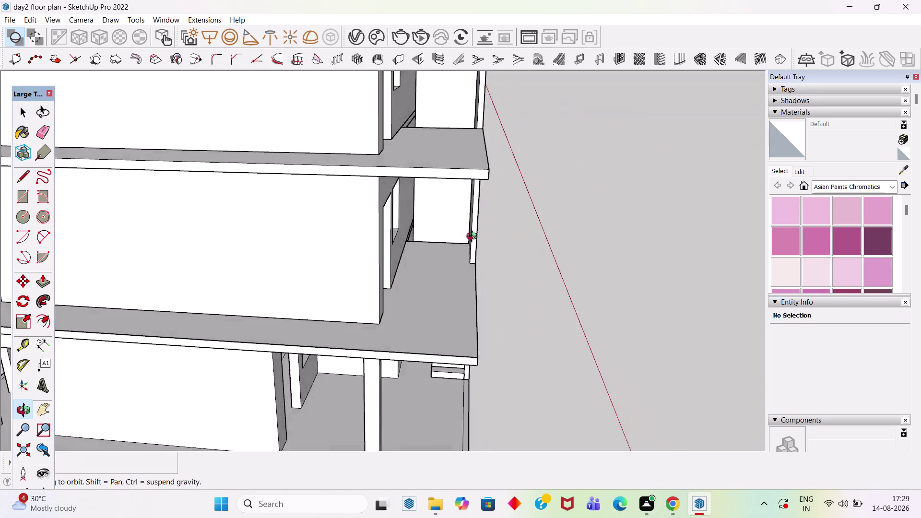
middle_drag(481, 233, 498, 229)
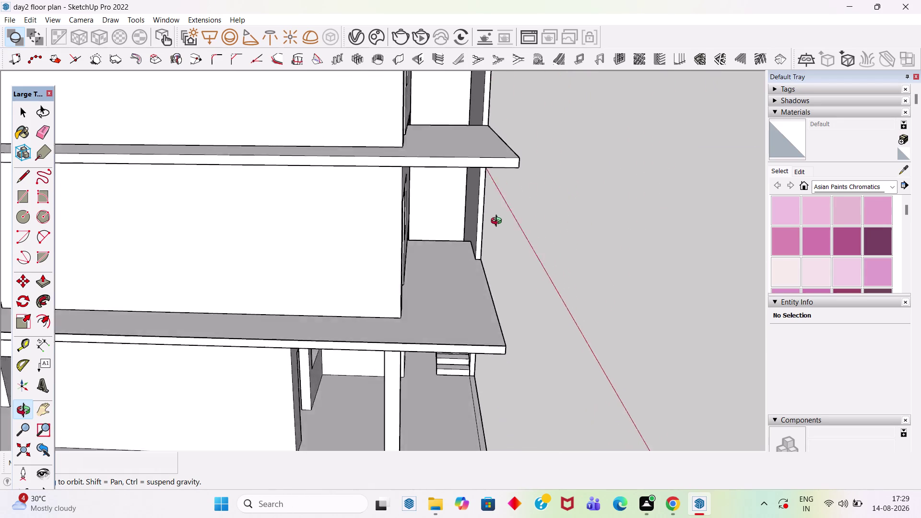
middle_drag(499, 229, 481, 95)
scroll(up, 3)
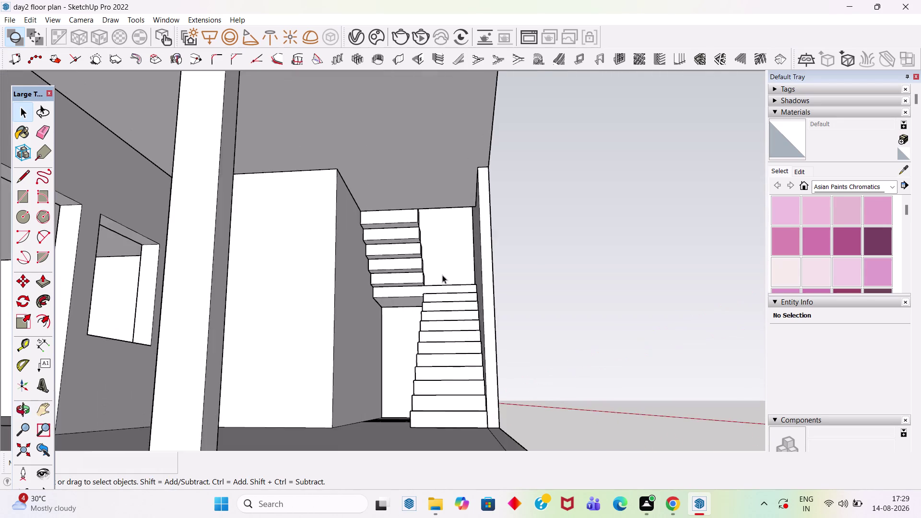
scroll(up, 3)
middle_drag(456, 260, 496, 231)
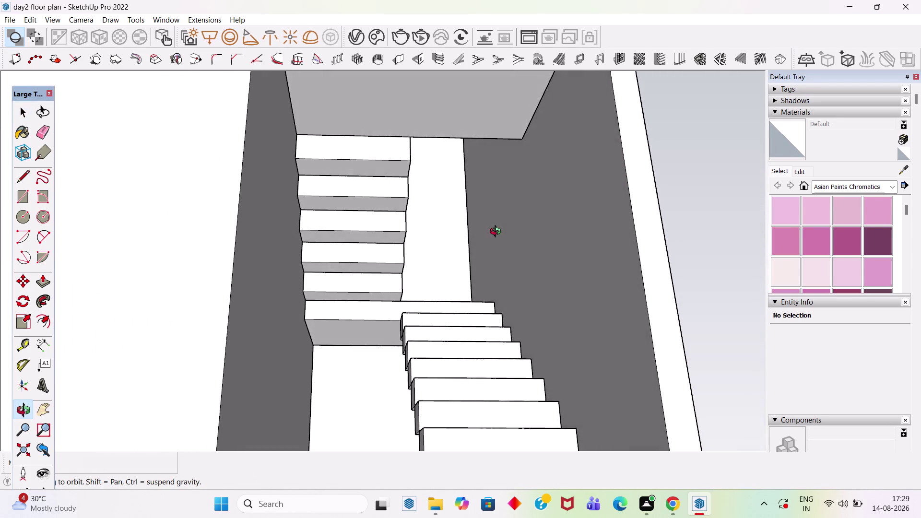
middle_drag(497, 231, 460, 332)
scroll(down, 3)
scroll(down, 3)
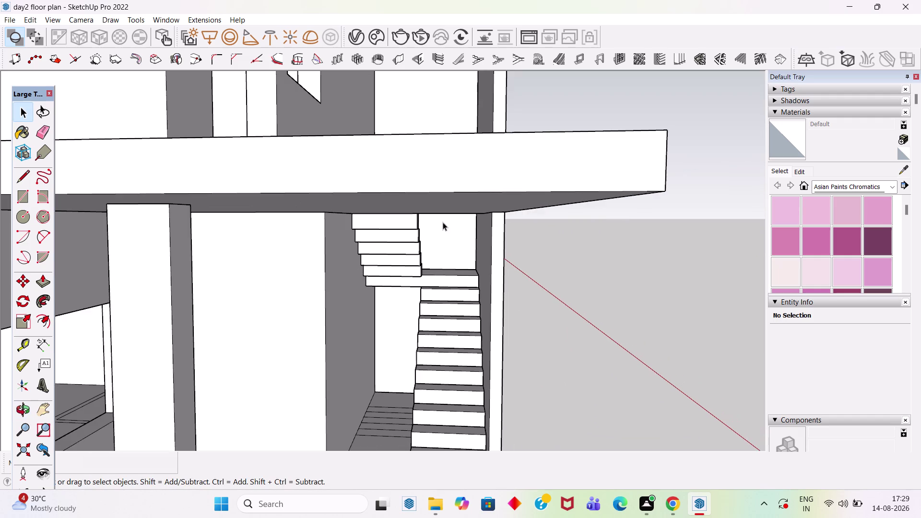
middle_drag(441, 239, 371, 391)
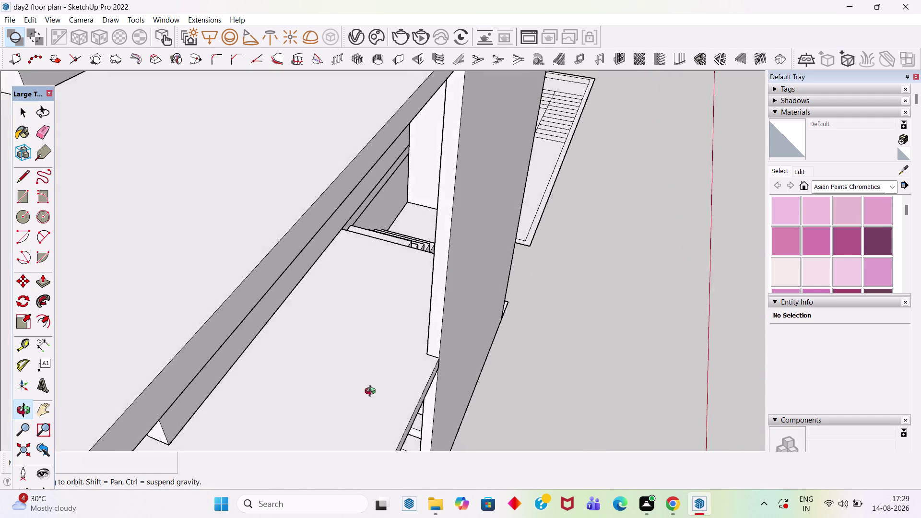
middle_drag(371, 391, 197, 370)
middle_drag(655, 228, 293, 154)
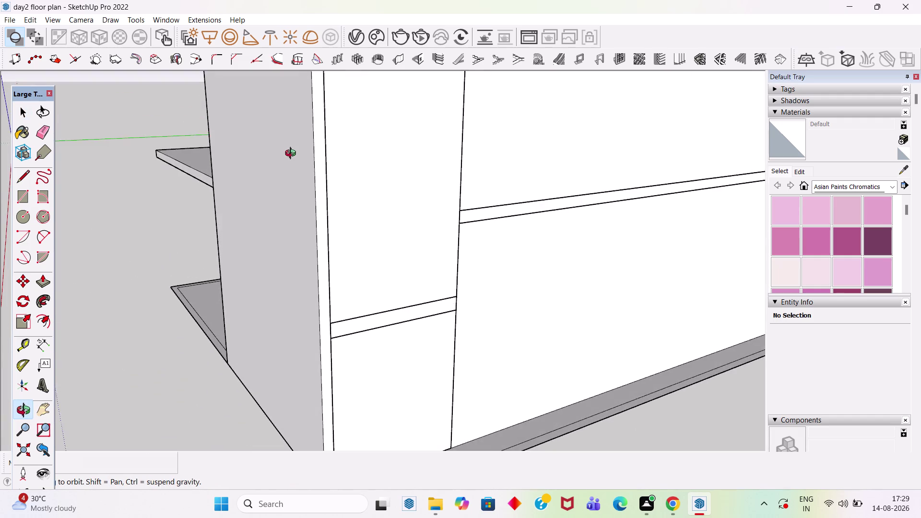
middle_drag(292, 154, 349, 151)
click(426, 190)
right_click(426, 189)
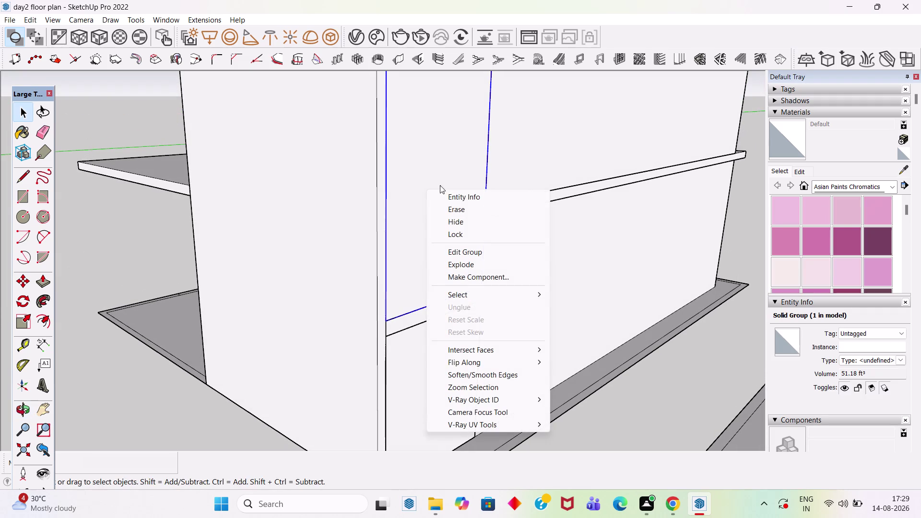
click(462, 223)
Push/Pull the upper slab's edge face outward beside the stair opening.
middle_drag(545, 204, 401, 256)
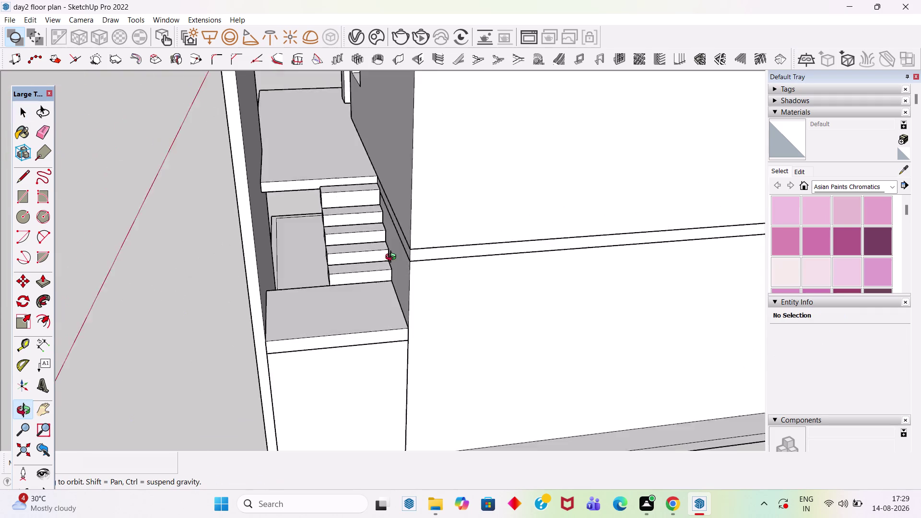
middle_drag(401, 256, 380, 182)
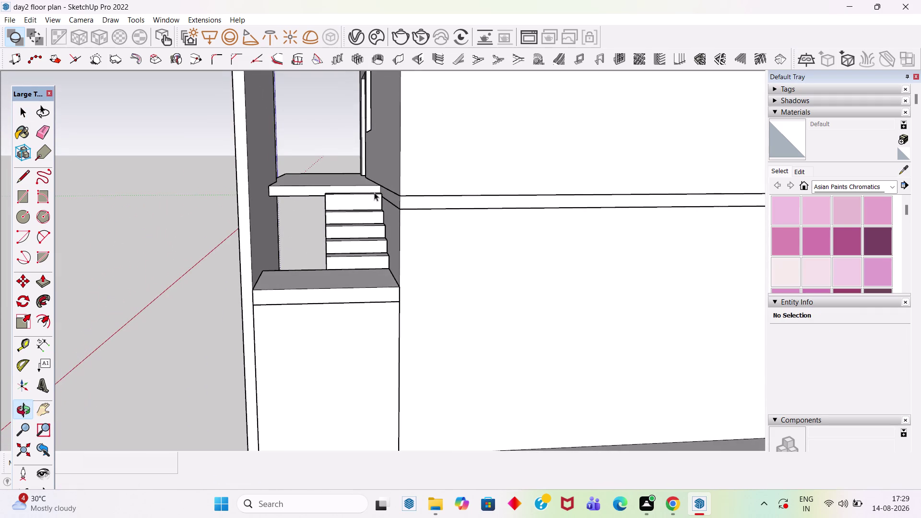
scroll(up, 3)
scroll(down, 3)
scroll(down, 3)
scroll(down, 3)
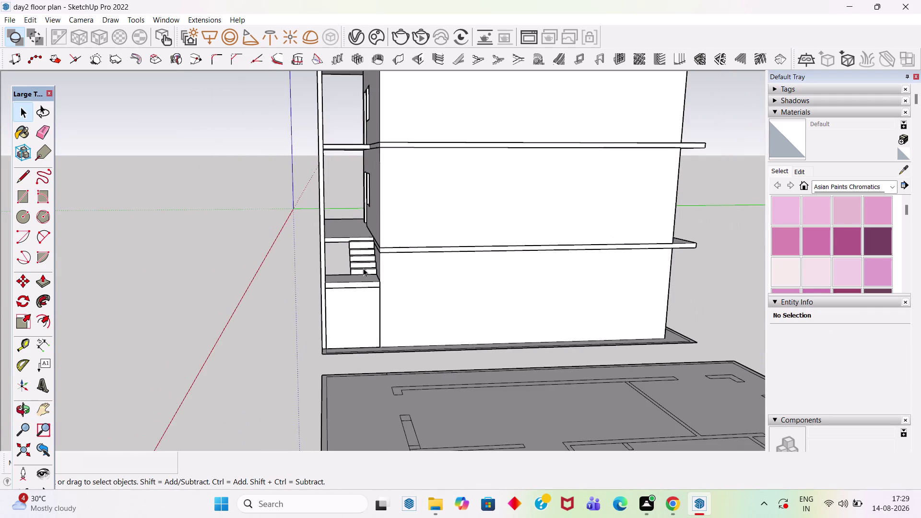
middle_drag(351, 135, 364, 202)
scroll(up, 3)
scroll(up, 3)
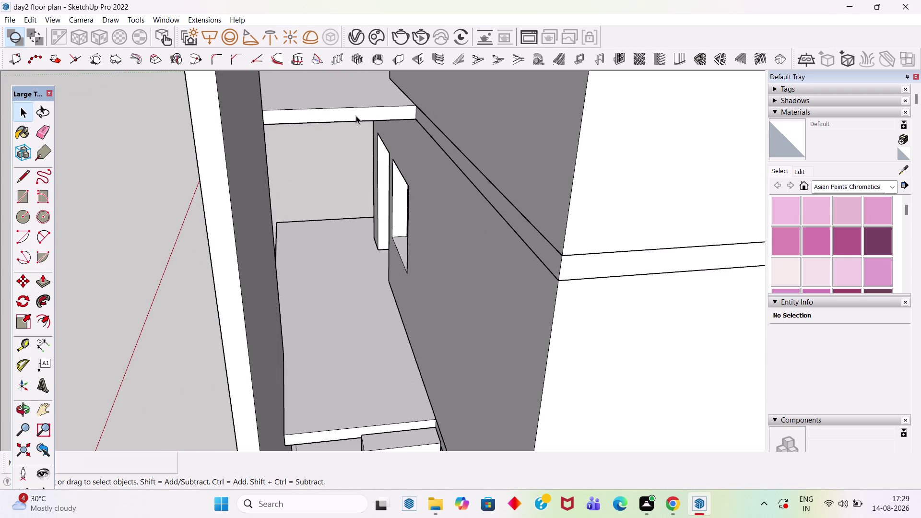
double_click(356, 116)
click(360, 116)
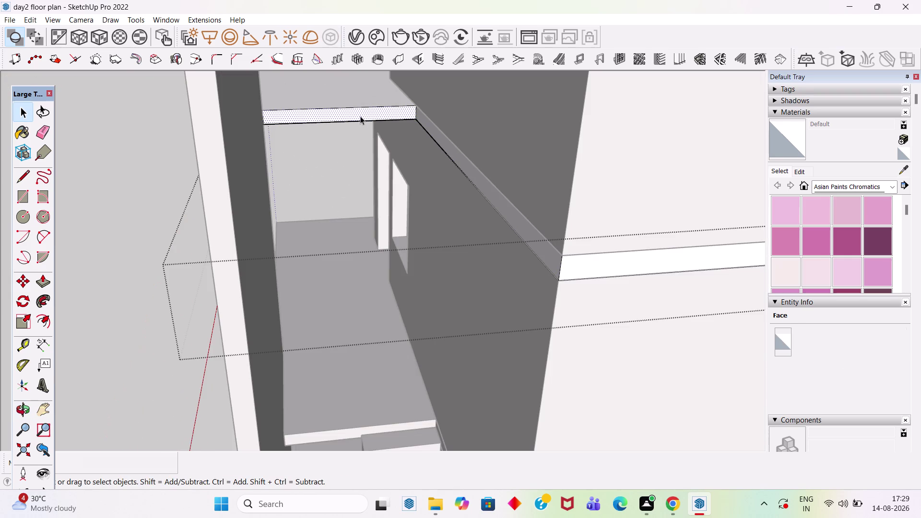
key(p)
click(360, 116)
scroll(down, 3)
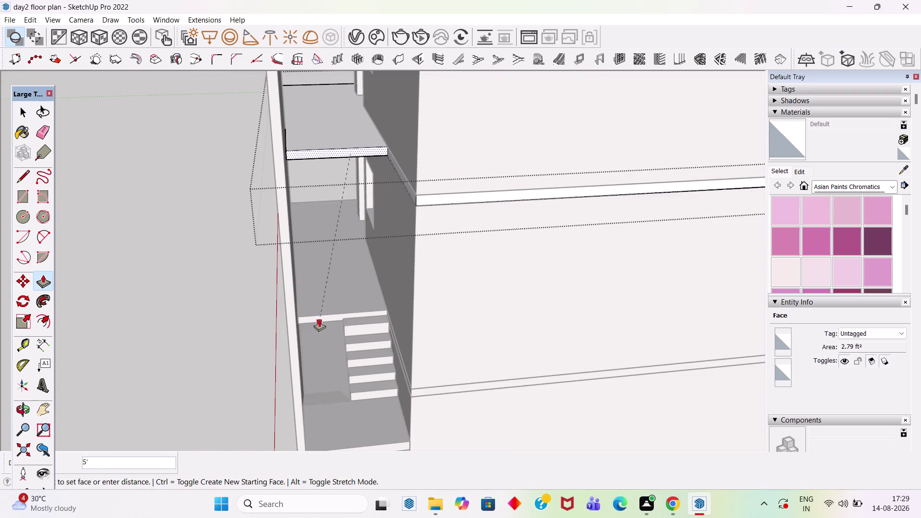
scroll(up, 3)
click(318, 317)
key(space)
Extend the top slab's edge face outward the same way, then exit and deselect.
scroll(down, 3)
click(147, 185)
scroll(down, 3)
scroll(up, 3)
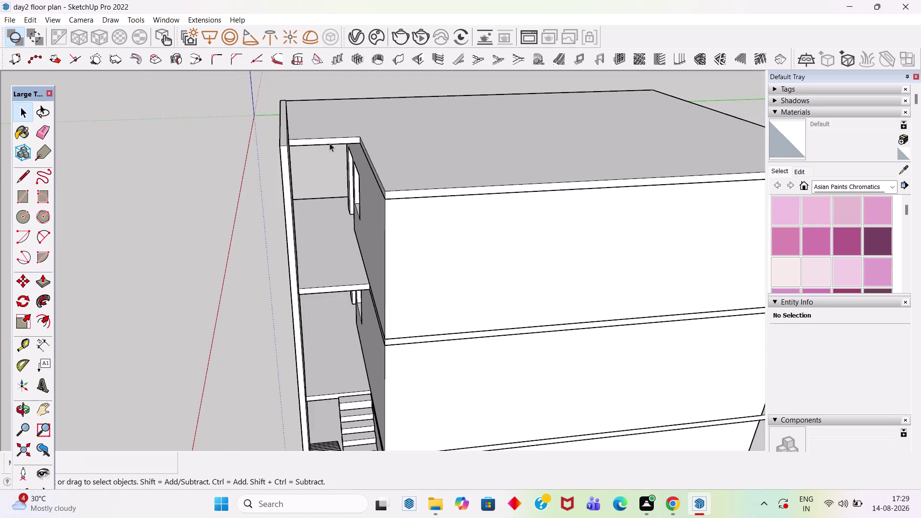
scroll(up, 3)
double_click(330, 143)
click(334, 141)
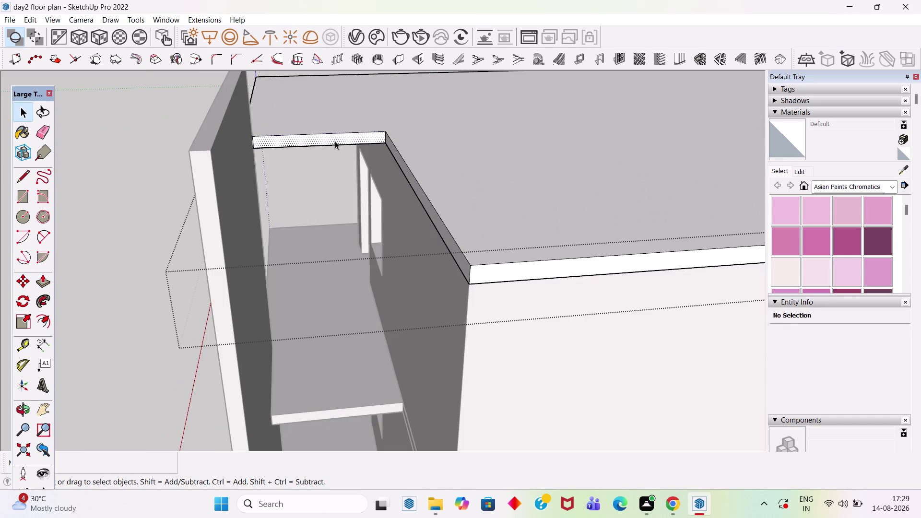
text(op)
click(334, 141)
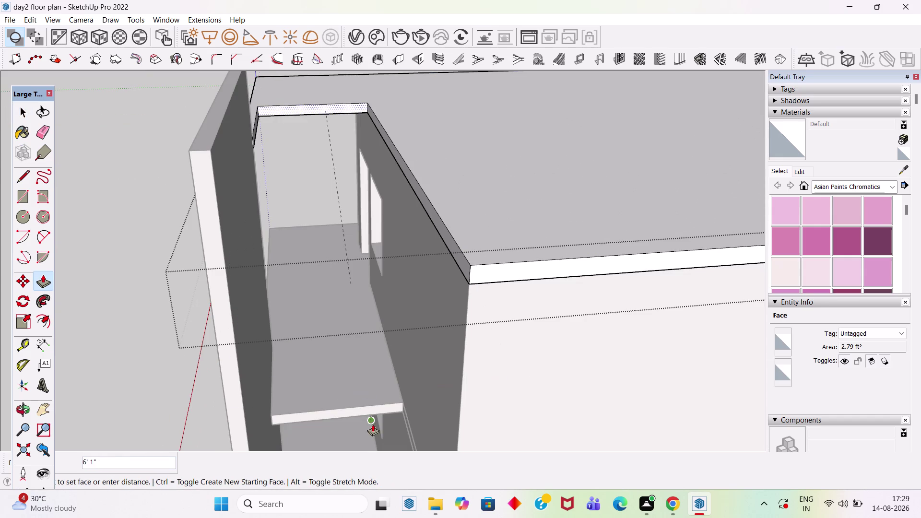
click(371, 411)
key(space)
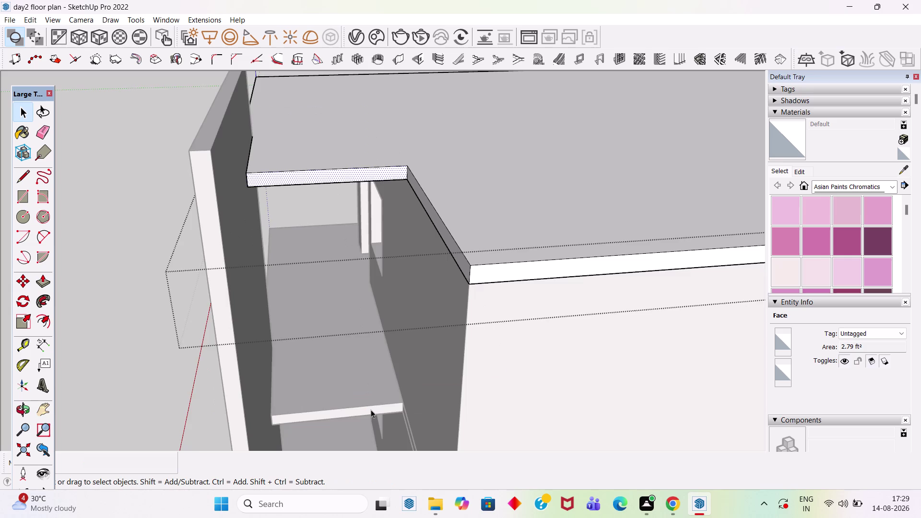
key(Escape)
scroll(down, 3)
click(147, 259)
middle_drag(376, 285, 612, 197)
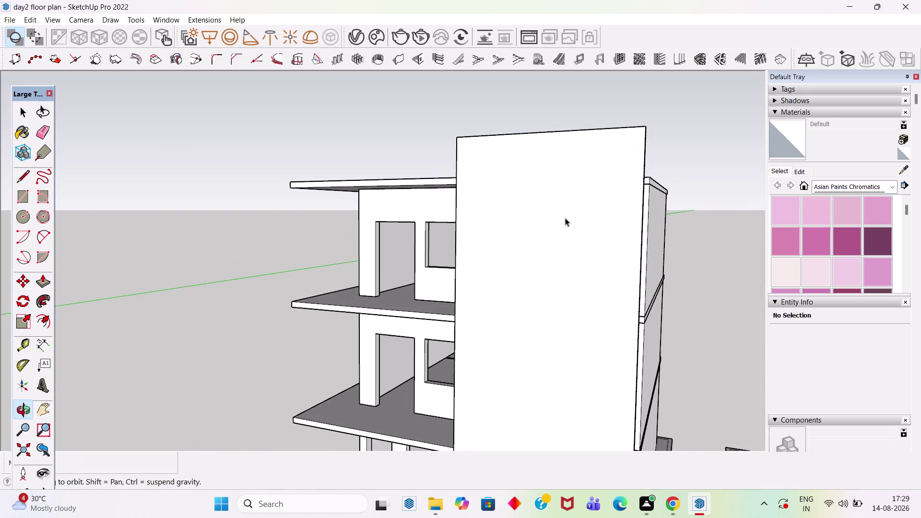
click(29, 16)
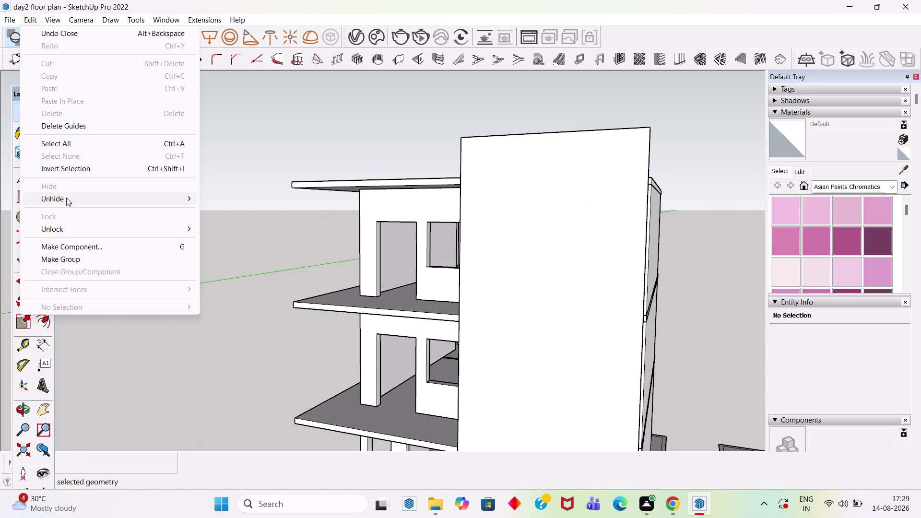
click(66, 198)
click(239, 216)
scroll(down, 3)
middle_drag(328, 293, 423, 294)
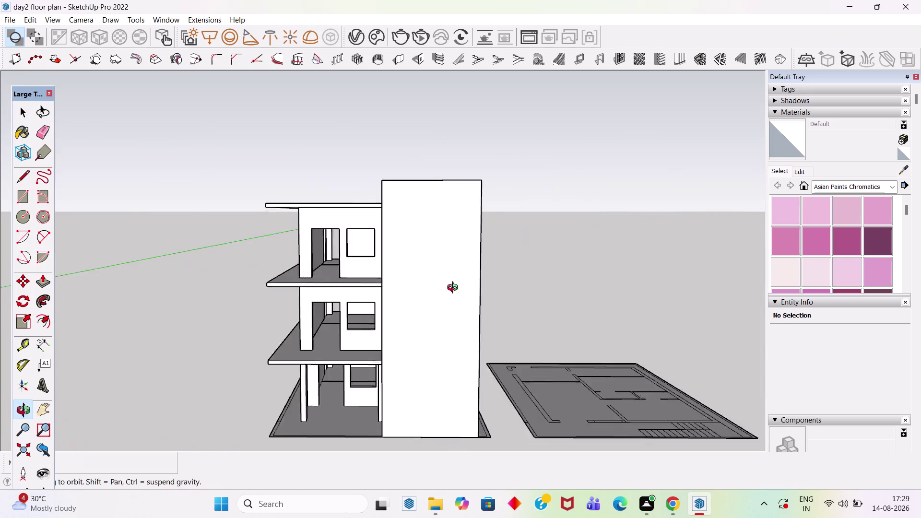
middle_drag(424, 293, 692, 302)
scroll(up, 3)
middle_drag(475, 311, 492, 155)
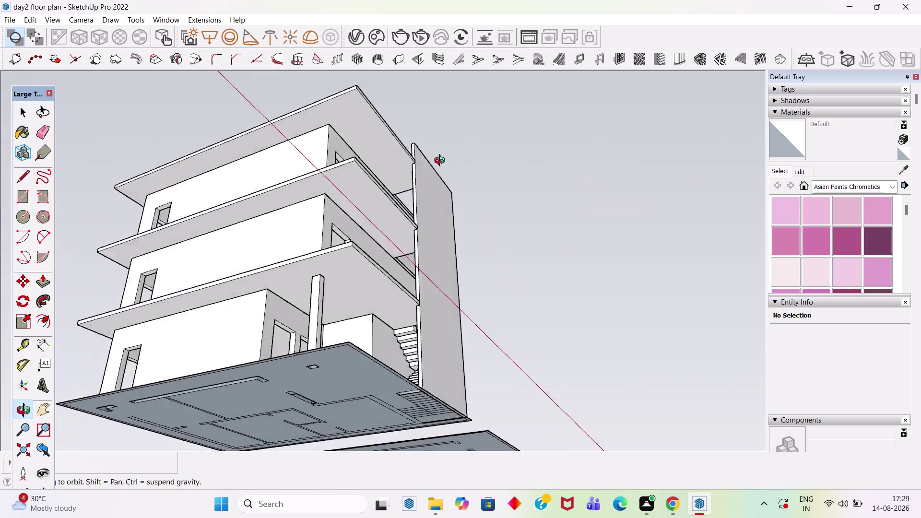
middle_drag(491, 155, 262, 253)
scroll(down, 3)
middle_drag(421, 326, 375, 366)
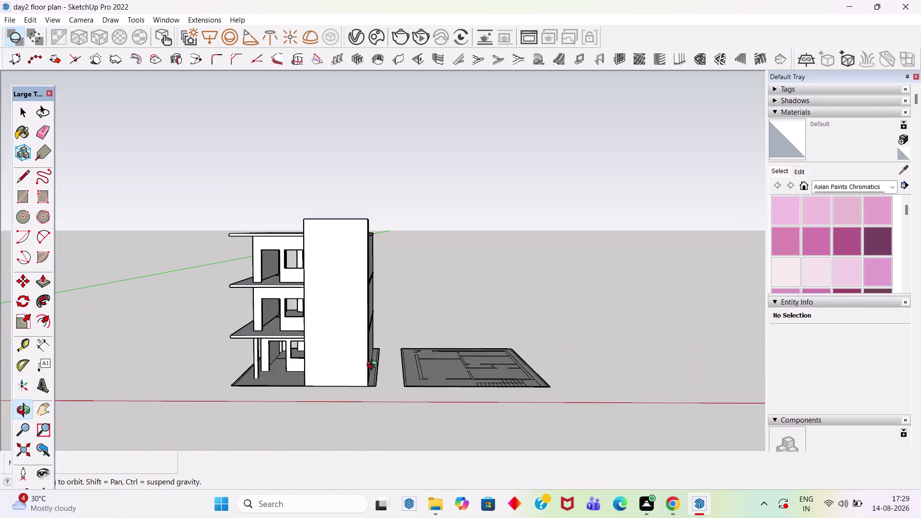
middle_drag(374, 365, 374, 366)
scroll(up, 3)
click(524, 261)
scroll(down, 3)
middle_drag(415, 268, 430, 257)
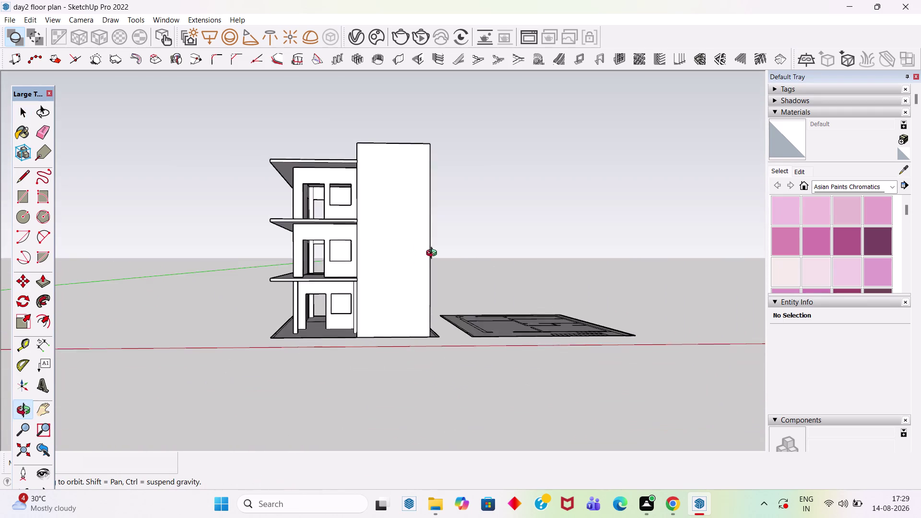
middle_drag(430, 257, 443, 254)
scroll(up, 3)
scroll(up, 3)
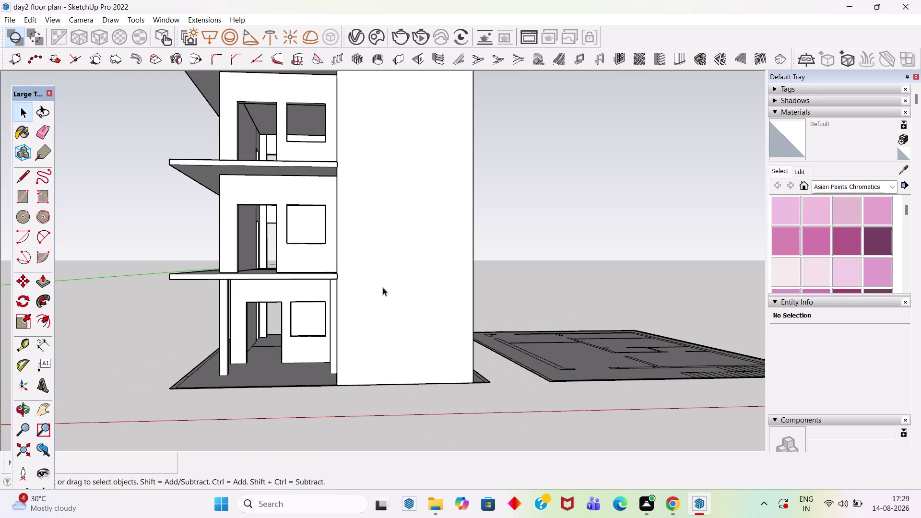
key(ctrl+s)
scroll(down, 3)
middle_drag(438, 364, 421, 395)
scroll(up, 3)
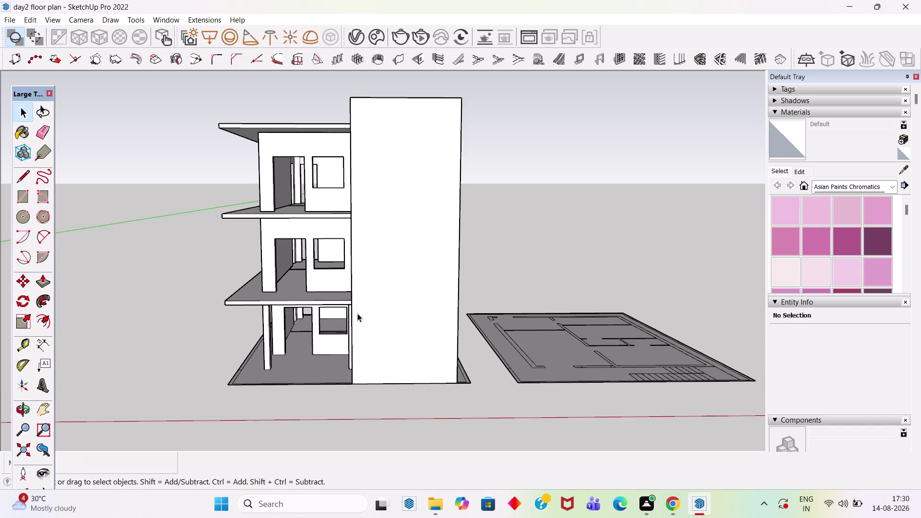
scroll(down, 3)
middle_drag(369, 334, 410, 300)
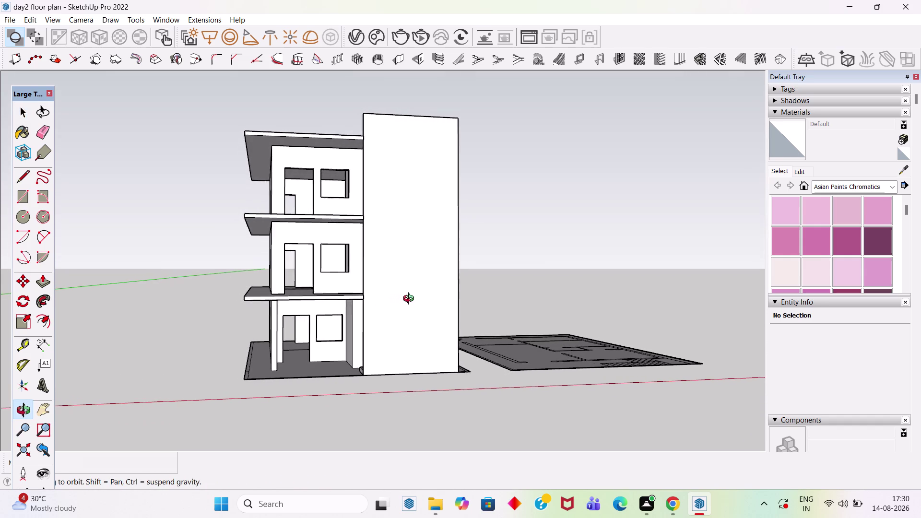
middle_drag(411, 299, 414, 342)
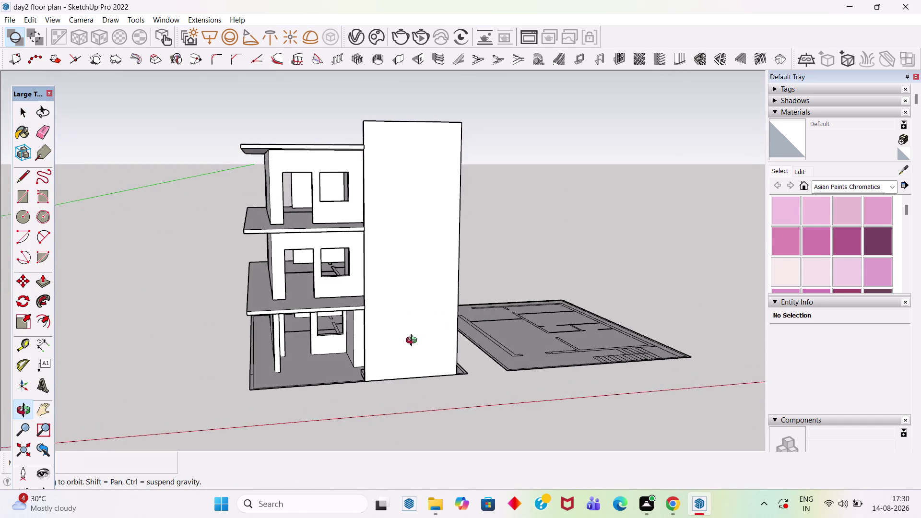
middle_drag(414, 342, 413, 342)
scroll(up, 3)
scroll(up, 3)
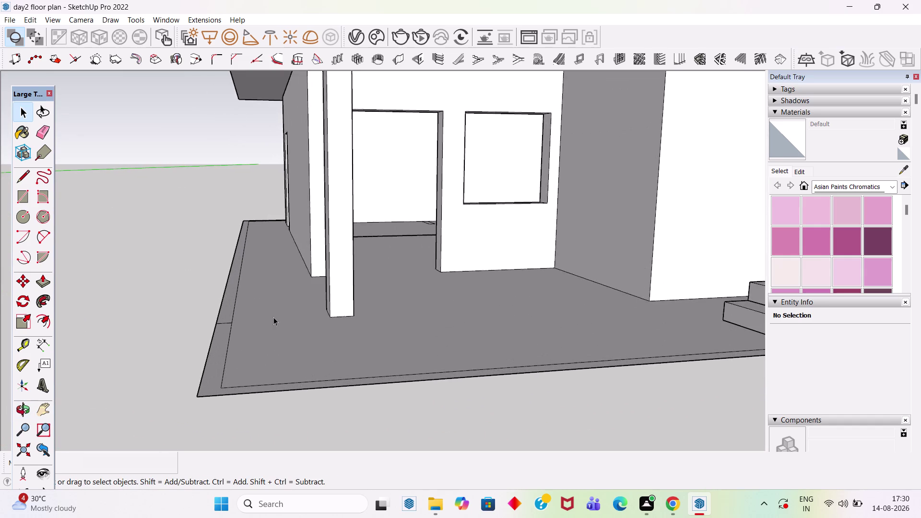
Enter the ground slab group and select its narrow border strip face.
scroll(down, 3)
middle_drag(290, 339, 318, 417)
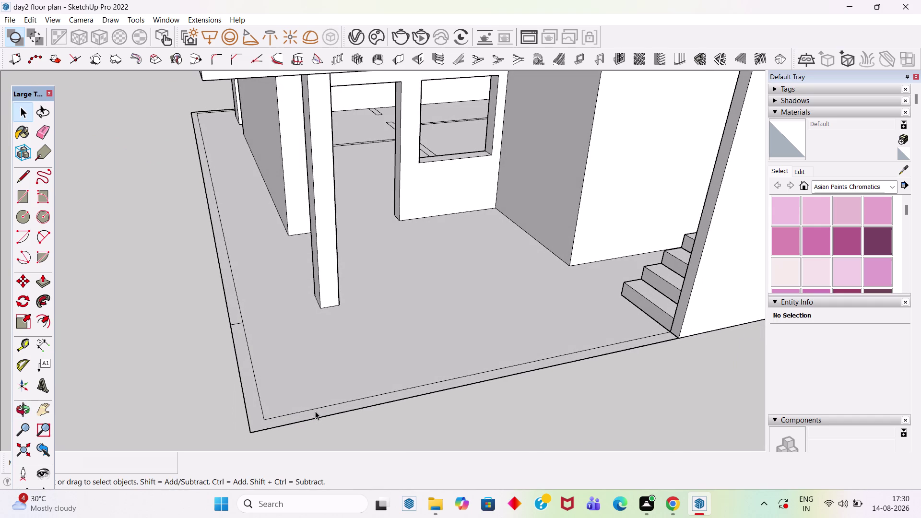
scroll(down, 3)
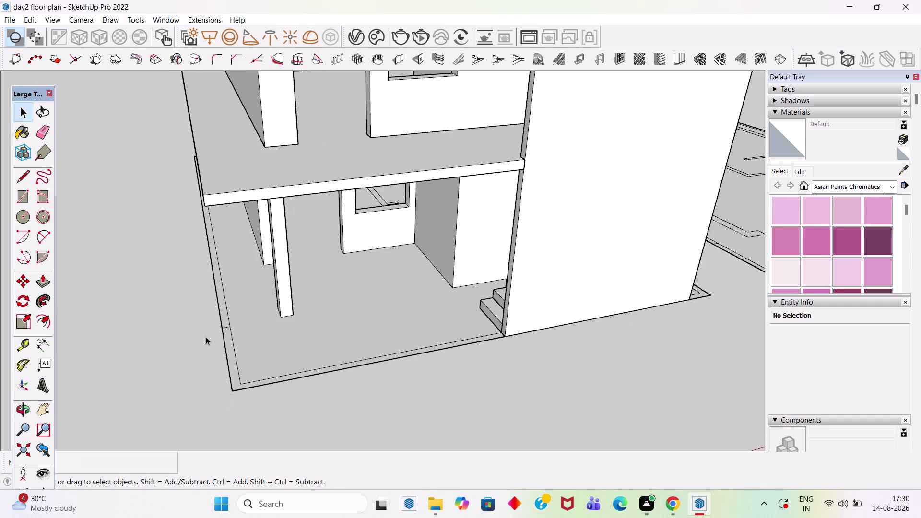
scroll(down, 3)
middle_drag(544, 330, 287, 339)
double_click(611, 381)
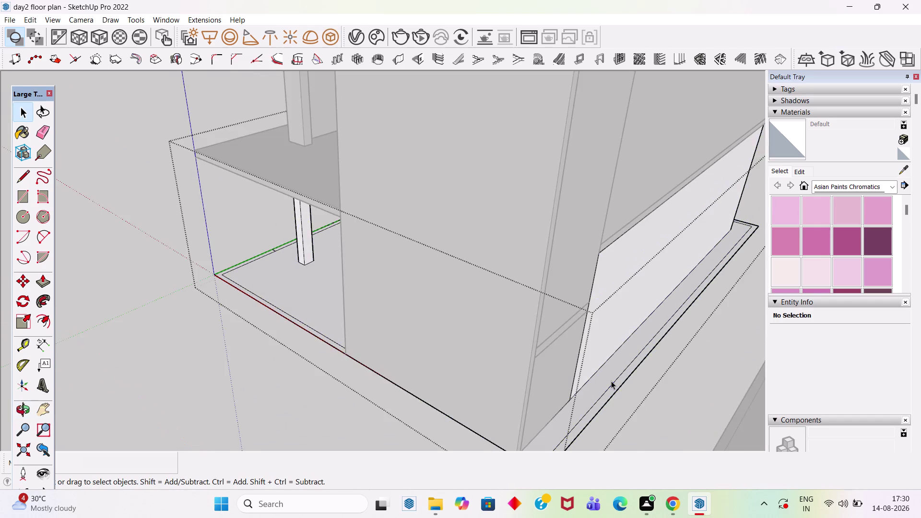
scroll(up, 3)
click(613, 389)
scroll(down, 3)
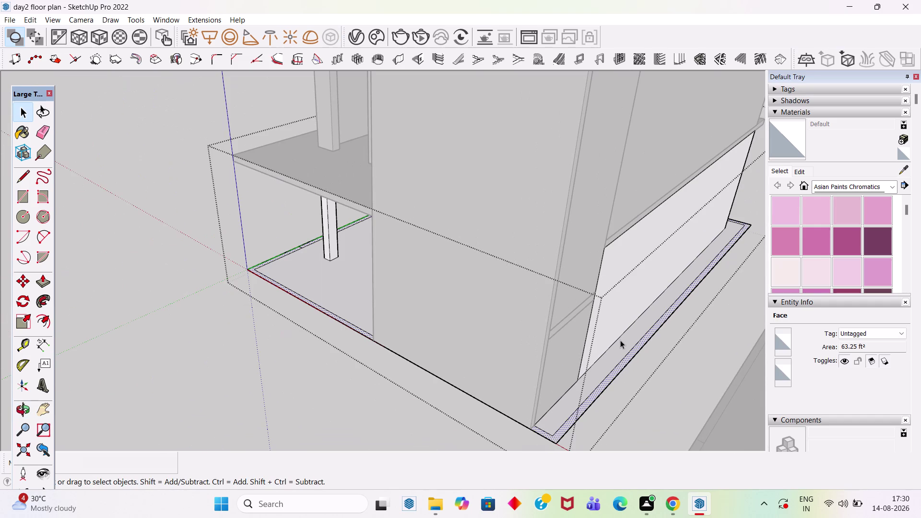
Trial-raise the 63.25 sq ft border strip into a wall, then cancel it.
key(p)
click(618, 372)
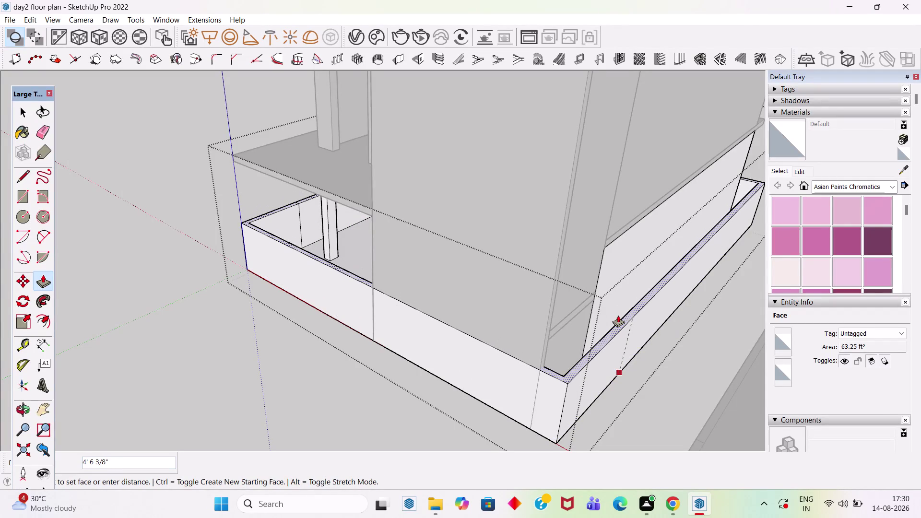
key(Escape)
text(`)
key(space)
scroll(down, 3)
scroll(up, 3)
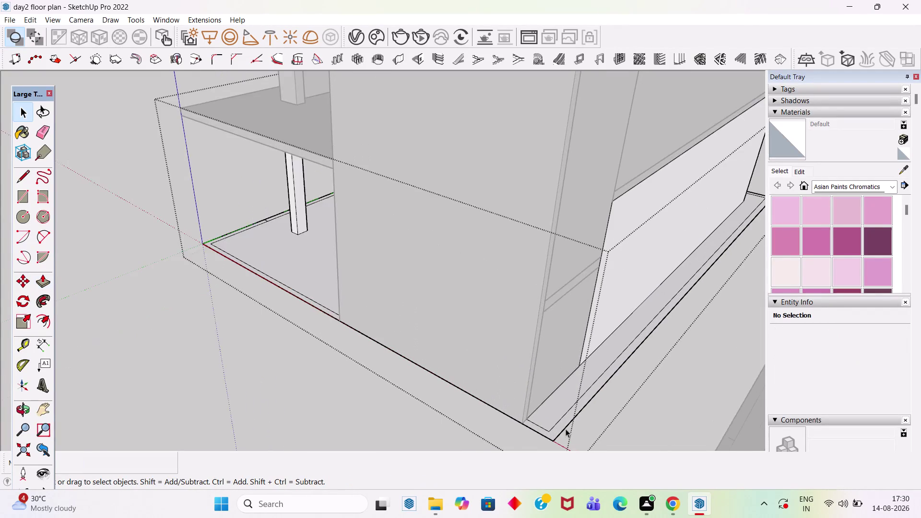
scroll(up, 3)
scroll(up, 3)
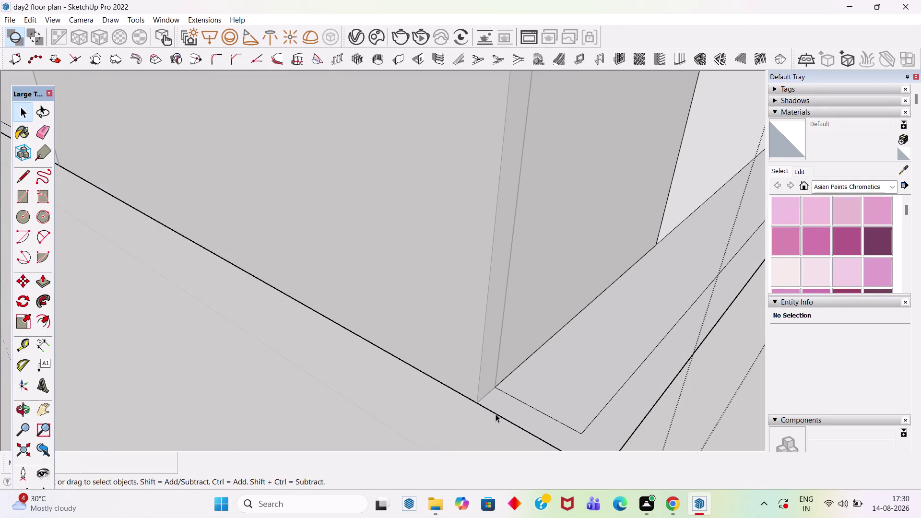
Draw a short edge at the slab corner and another along the border strip.
key(l)
click(480, 404)
click(491, 389)
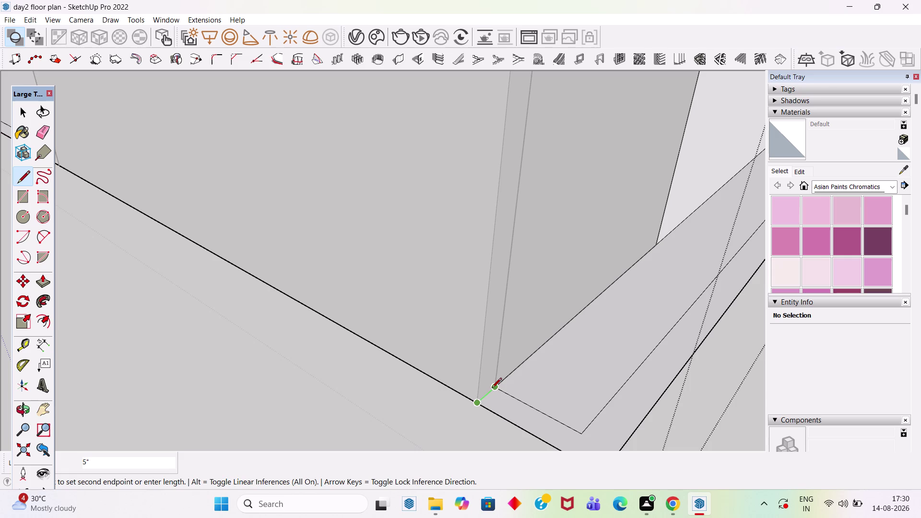
scroll(down, 3)
middle_drag(331, 351, 697, 340)
scroll(up, 3)
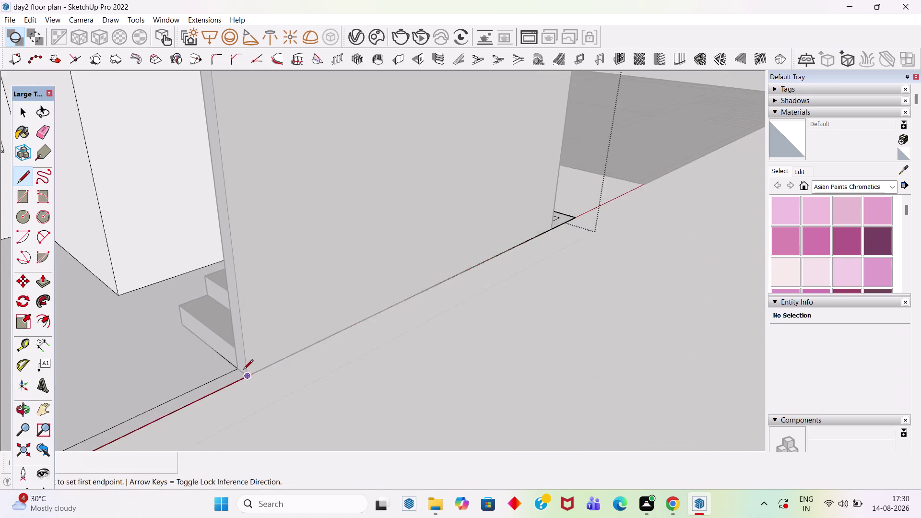
scroll(up, 3)
click(234, 368)
click(252, 381)
key(space)
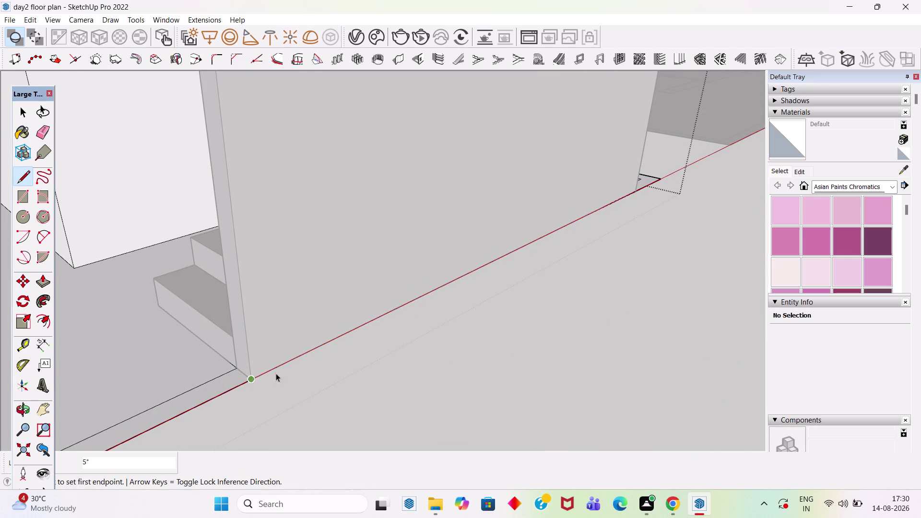
Try a Push/Pull on the floor face, undo it, and get the Eraser ready.
scroll(down, 3)
scroll(up, 3)
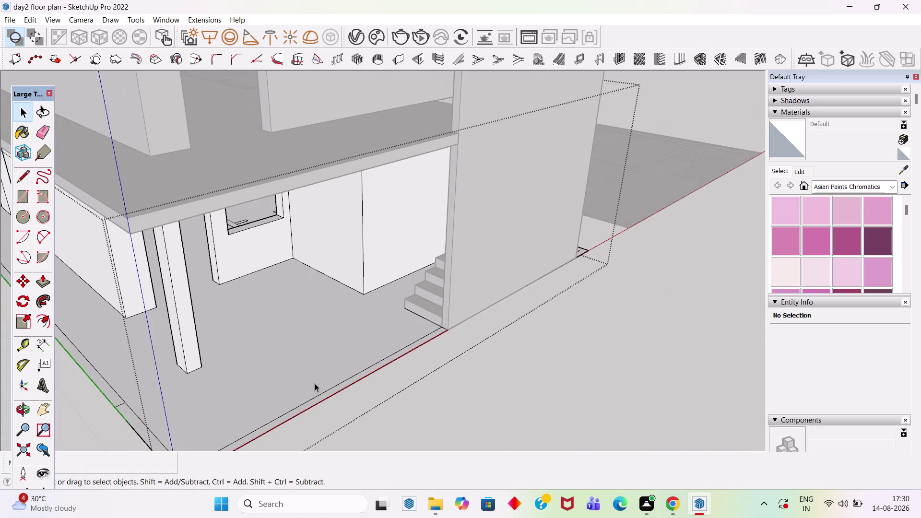
key(p)
click(304, 409)
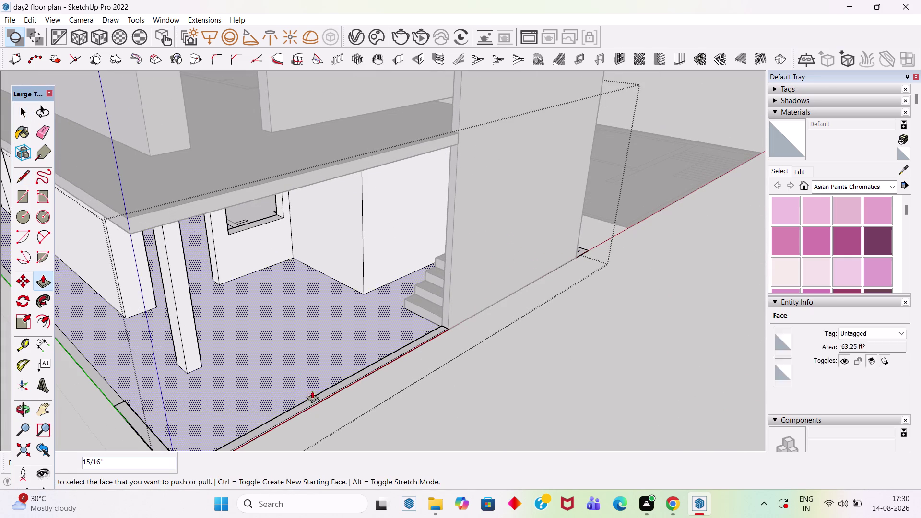
key(ctrl+z)
scroll(down, 3)
scroll(up, 3)
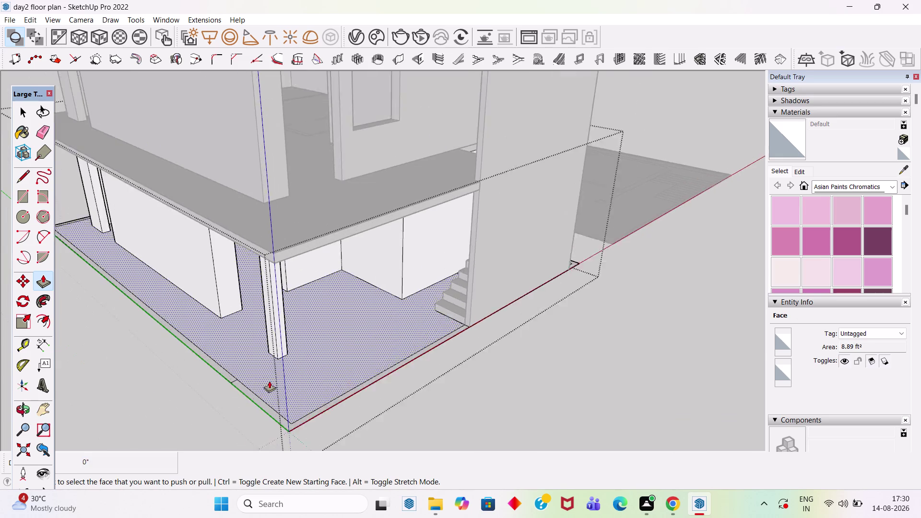
scroll(up, 3)
scroll(up, 3)
key(e)
scroll(up, 3)
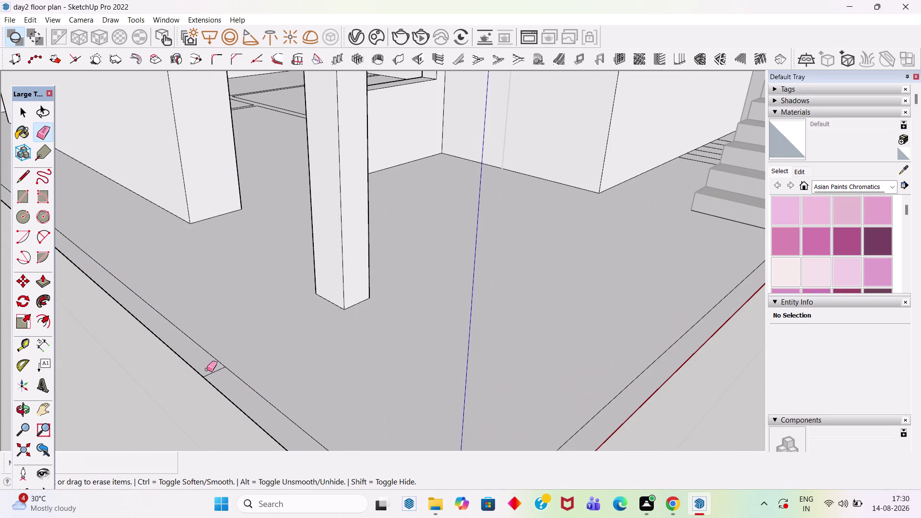
Erase the unwanted edge on the slab border.
click(211, 373)
scroll(down, 3)
key(space)
middle_drag(531, 328, 190, 382)
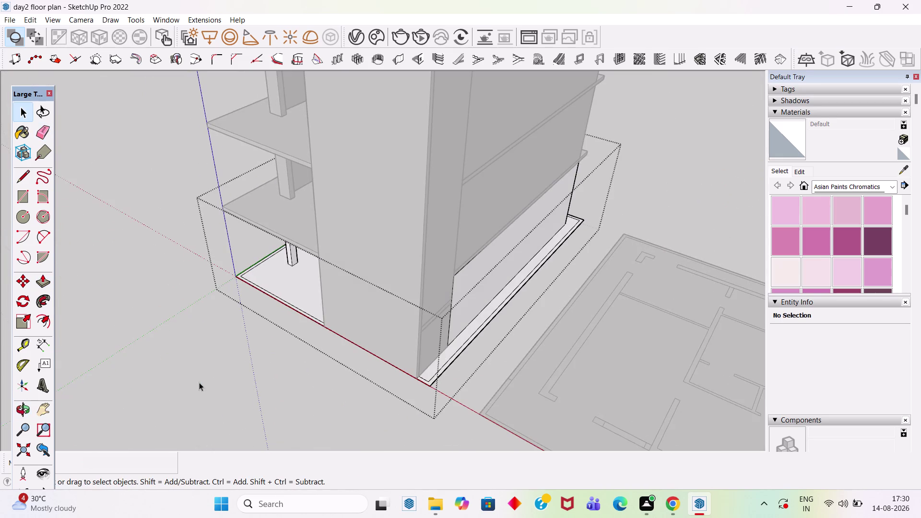
scroll(up, 3)
scroll(up, 3)
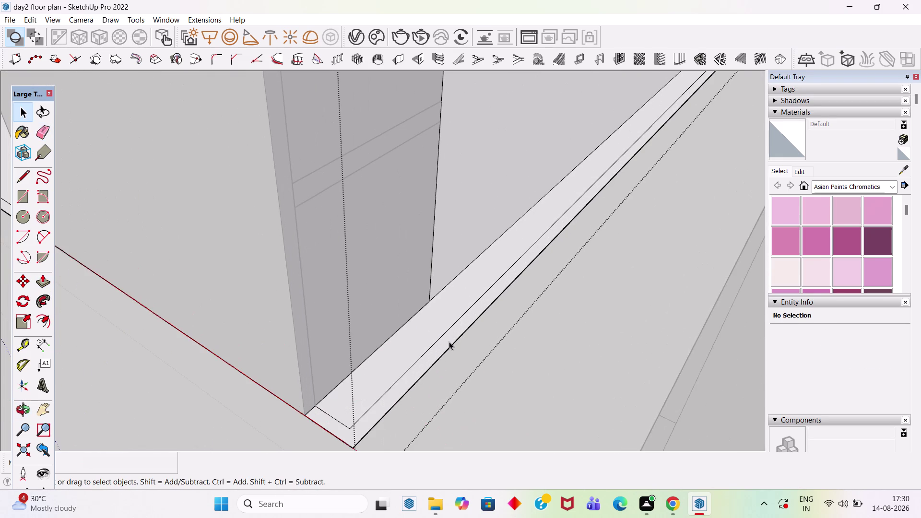
Trial-raise the 57.83 sq ft side border strip, cancel it, and leave the group.
click(449, 341)
key(p)
click(449, 341)
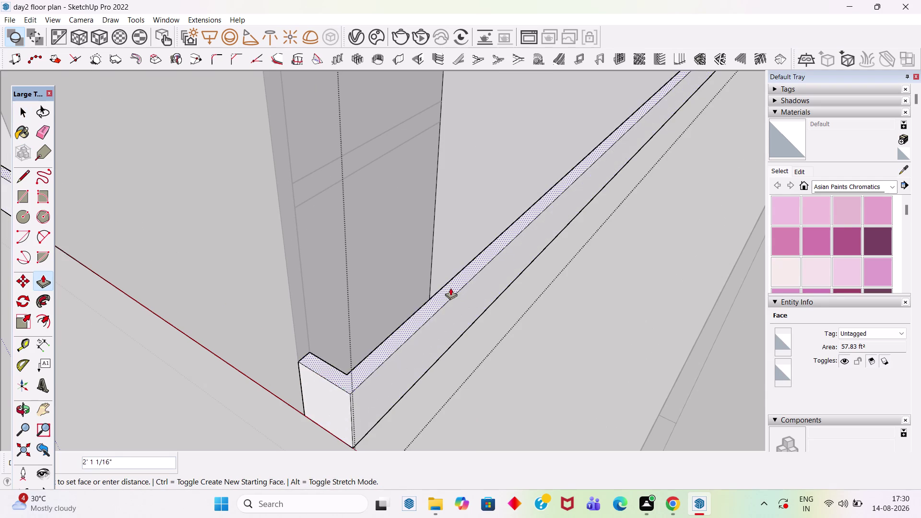
scroll(down, 3)
middle_drag(459, 292, 550, 227)
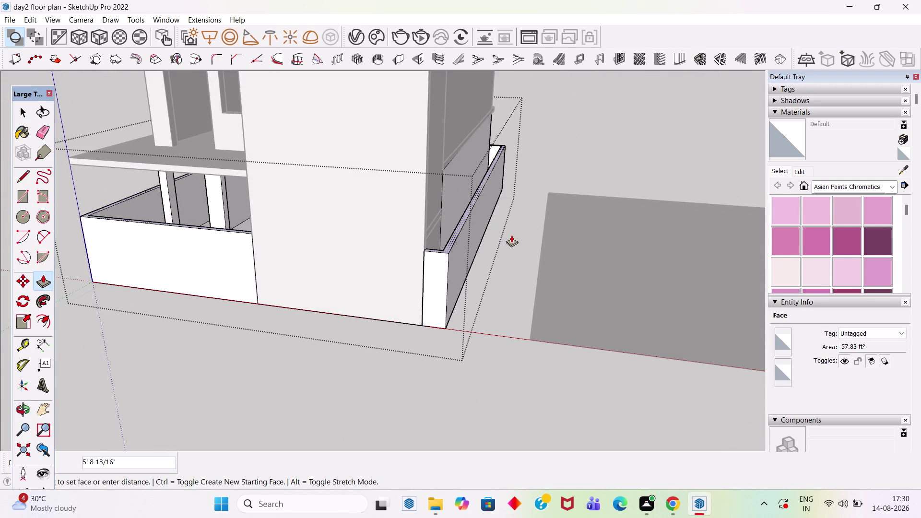
key(Escape)
key(space)
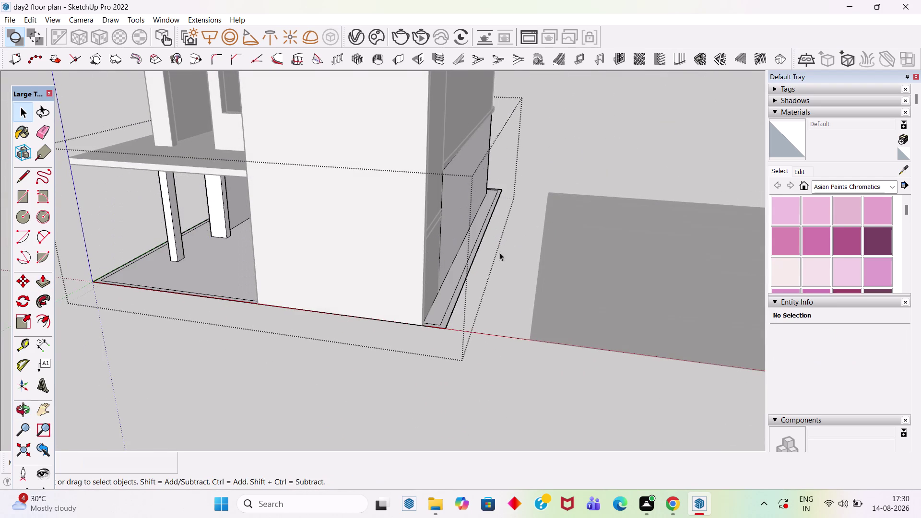
scroll(down, 3)
click(458, 403)
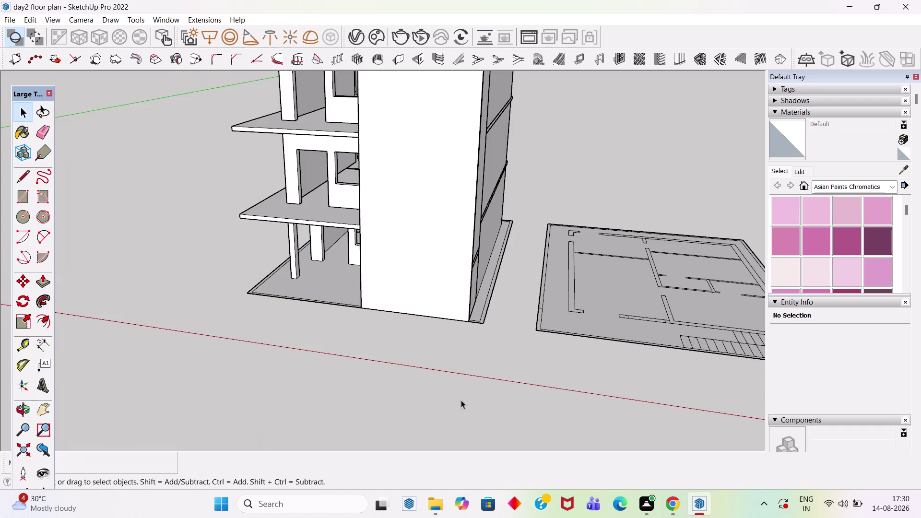